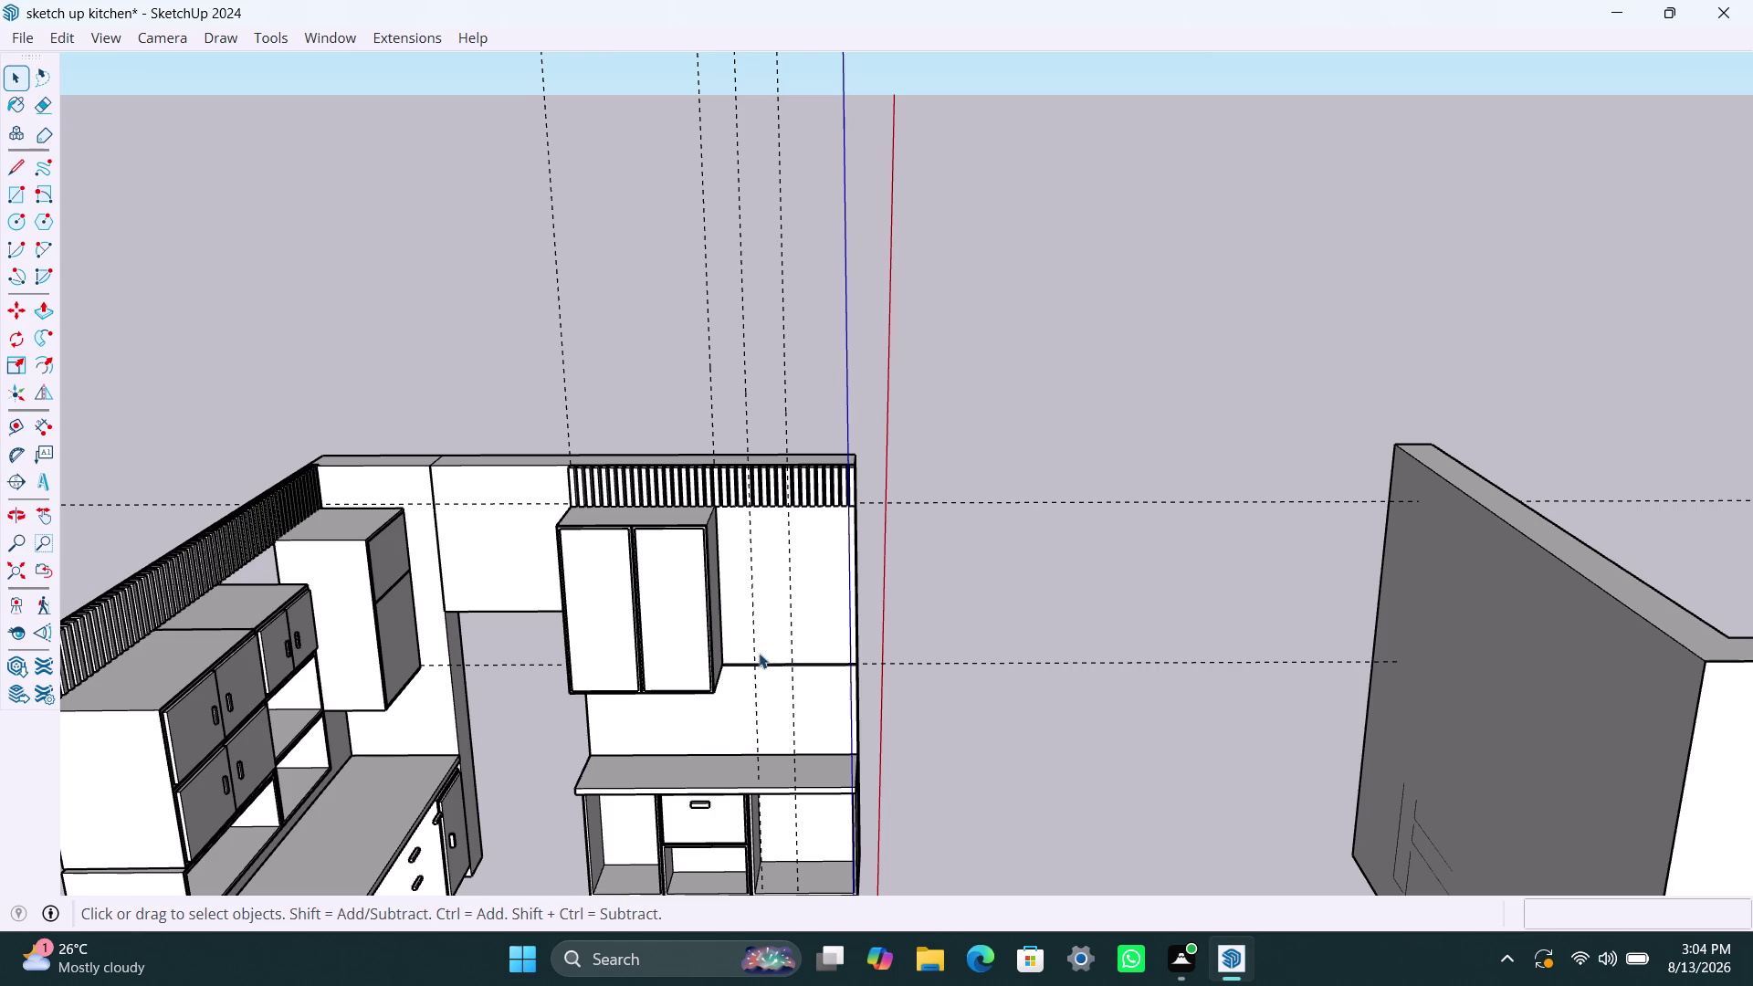
Delete a vertical guide line on the wall panel, then undo the deletion.
scroll(up, 3)
middle_drag(733, 682, 828, 680)
click(763, 620)
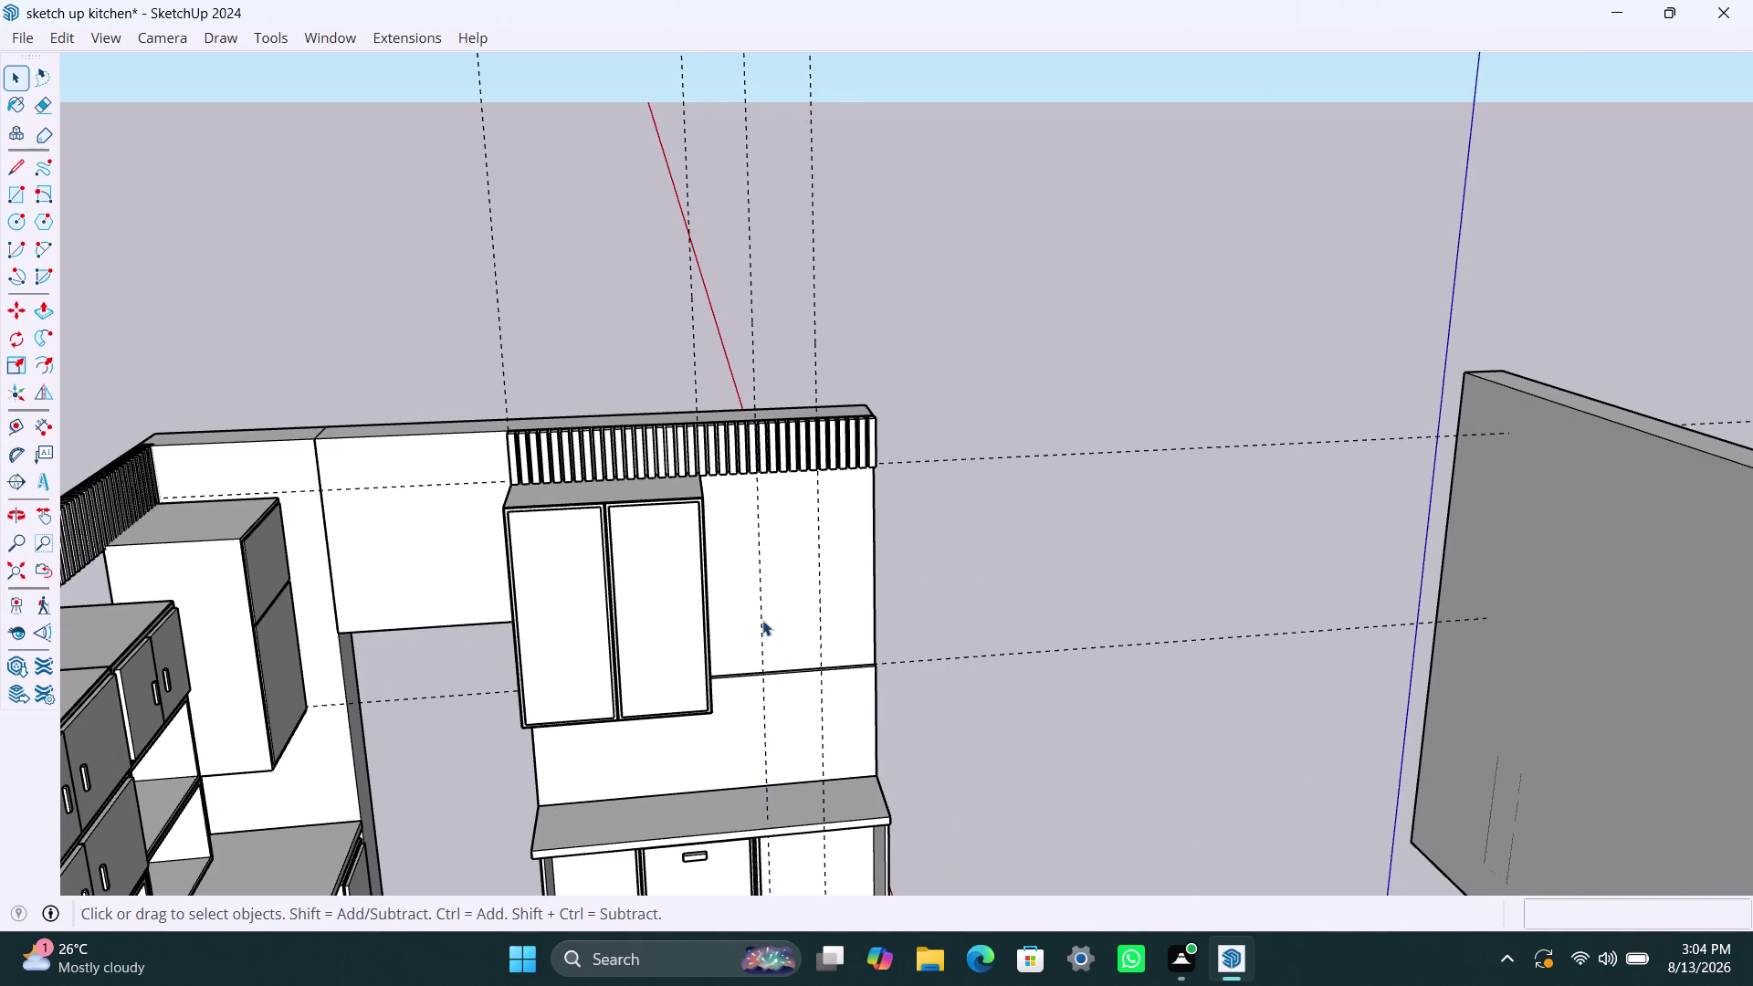
key(Delete)
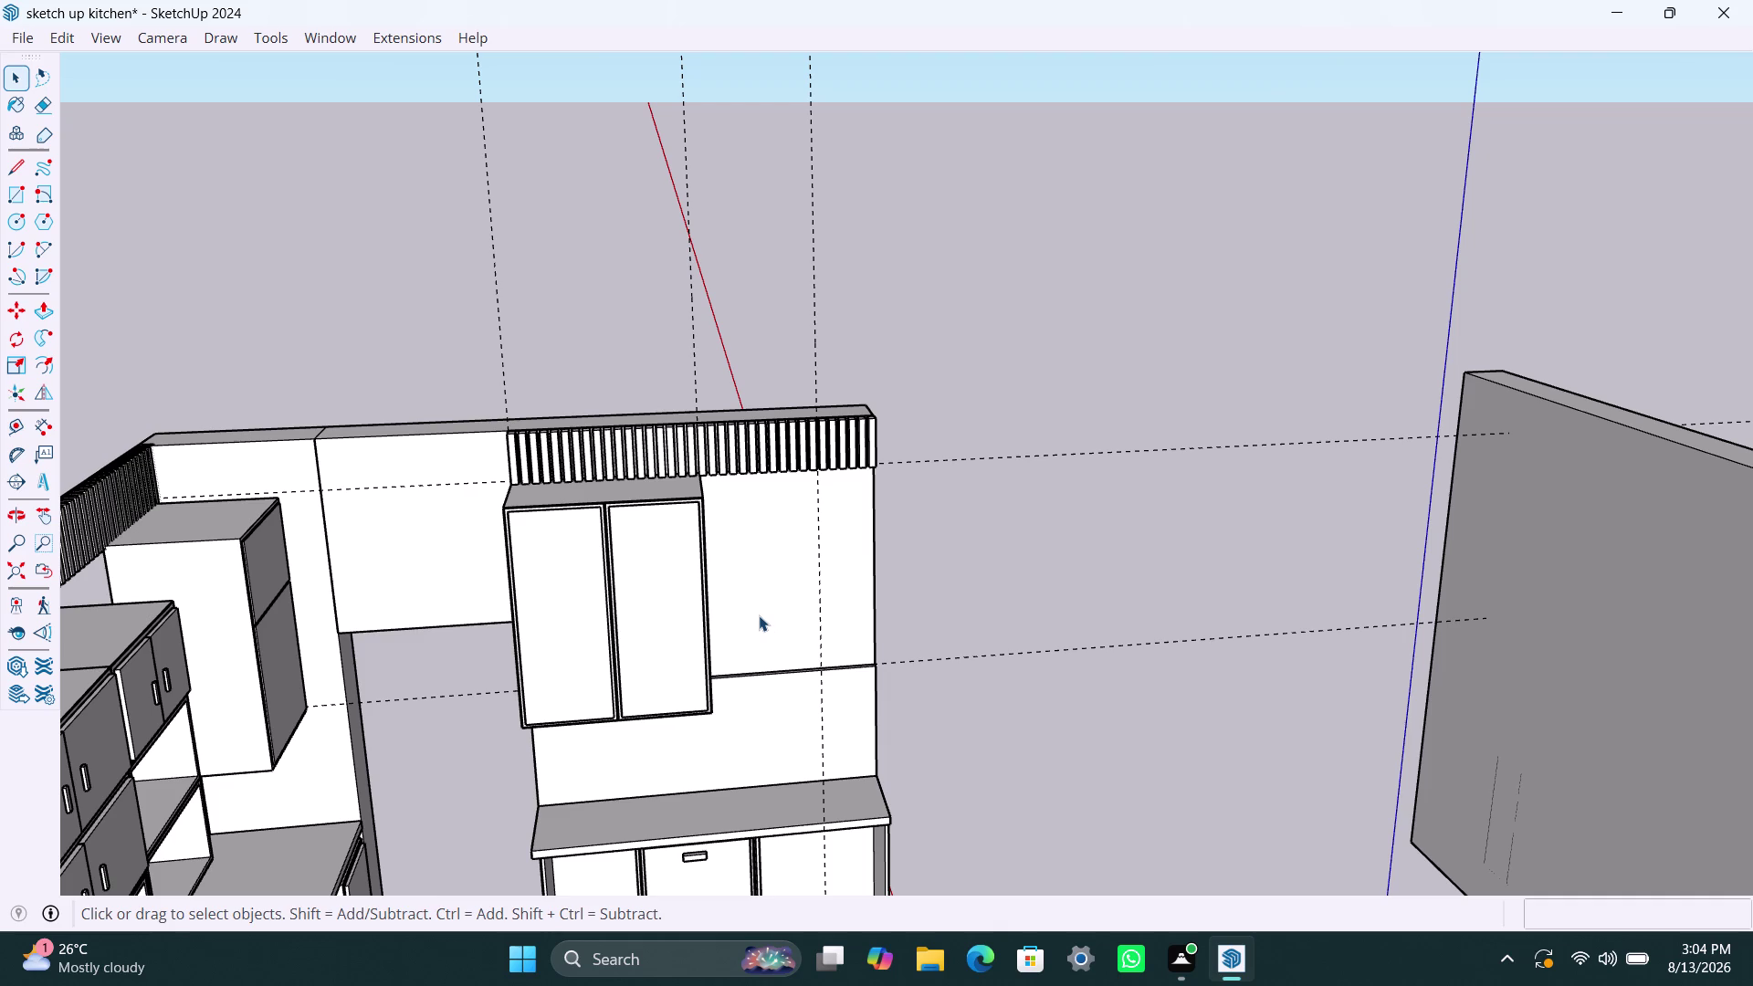
key(ctrl+z)
Orbit to face the wall panel and delete the two remaining vertical guide lines.
scroll(up, 3)
scroll(up, 3)
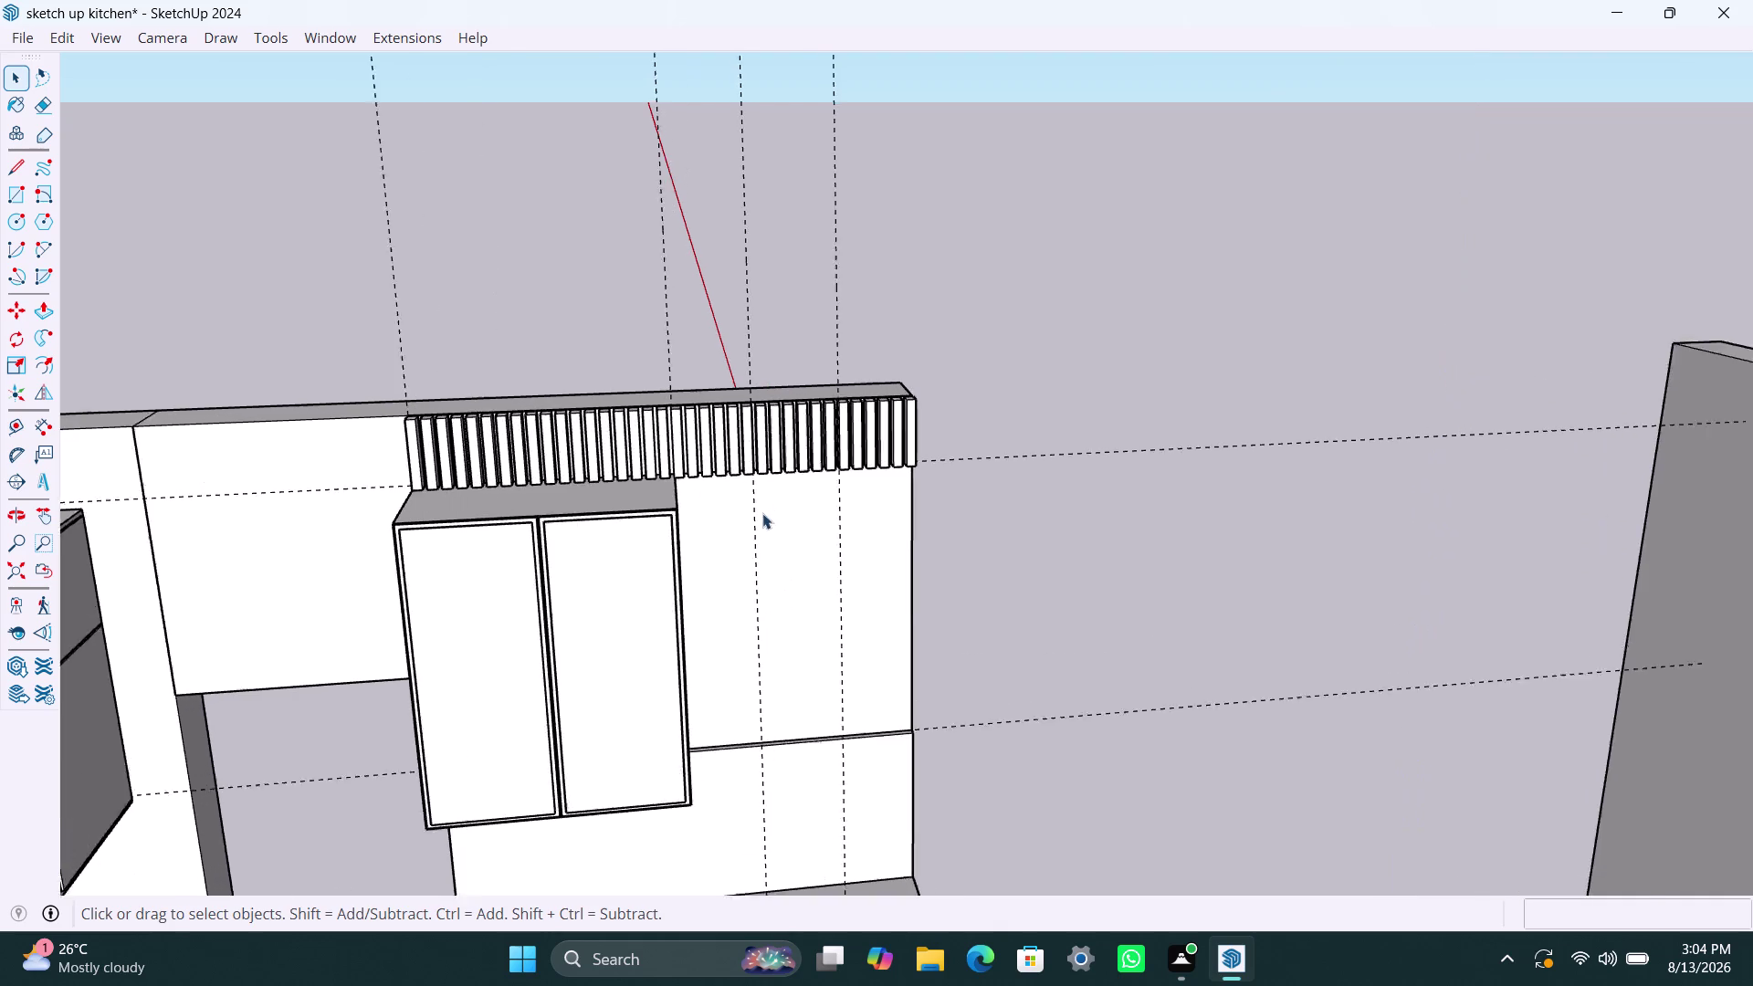
middle_drag(761, 614, 589, 327)
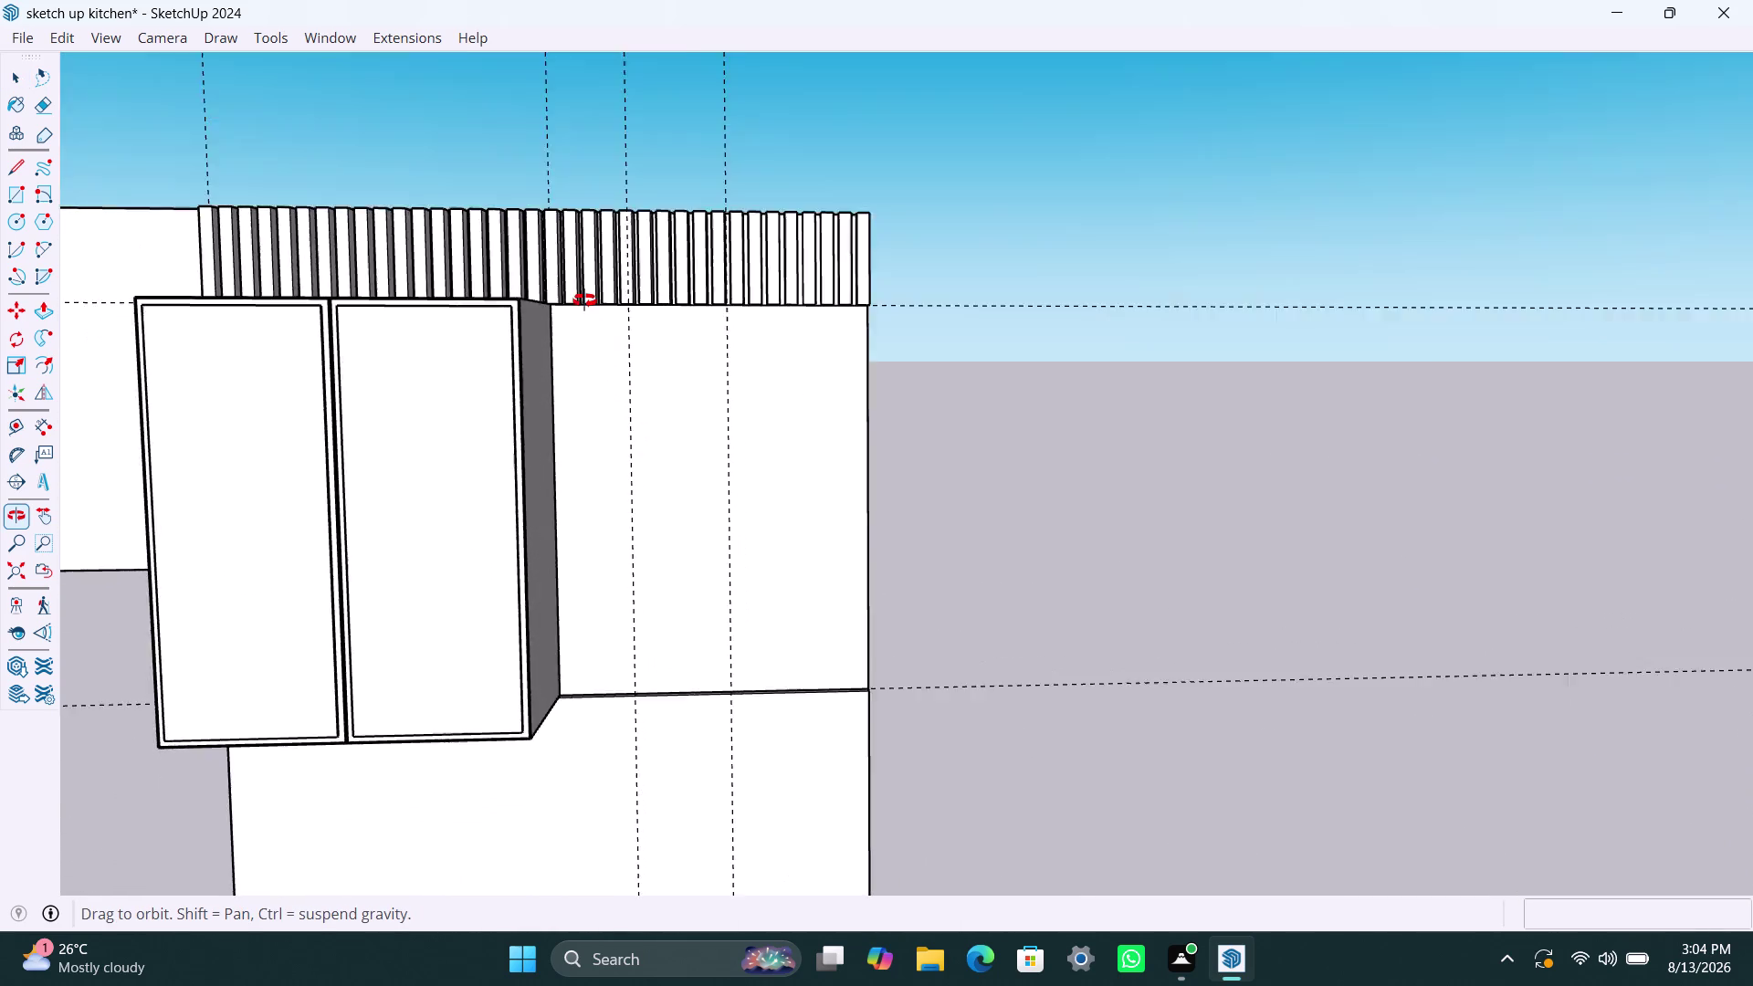
middle_drag(589, 327, 769, 594)
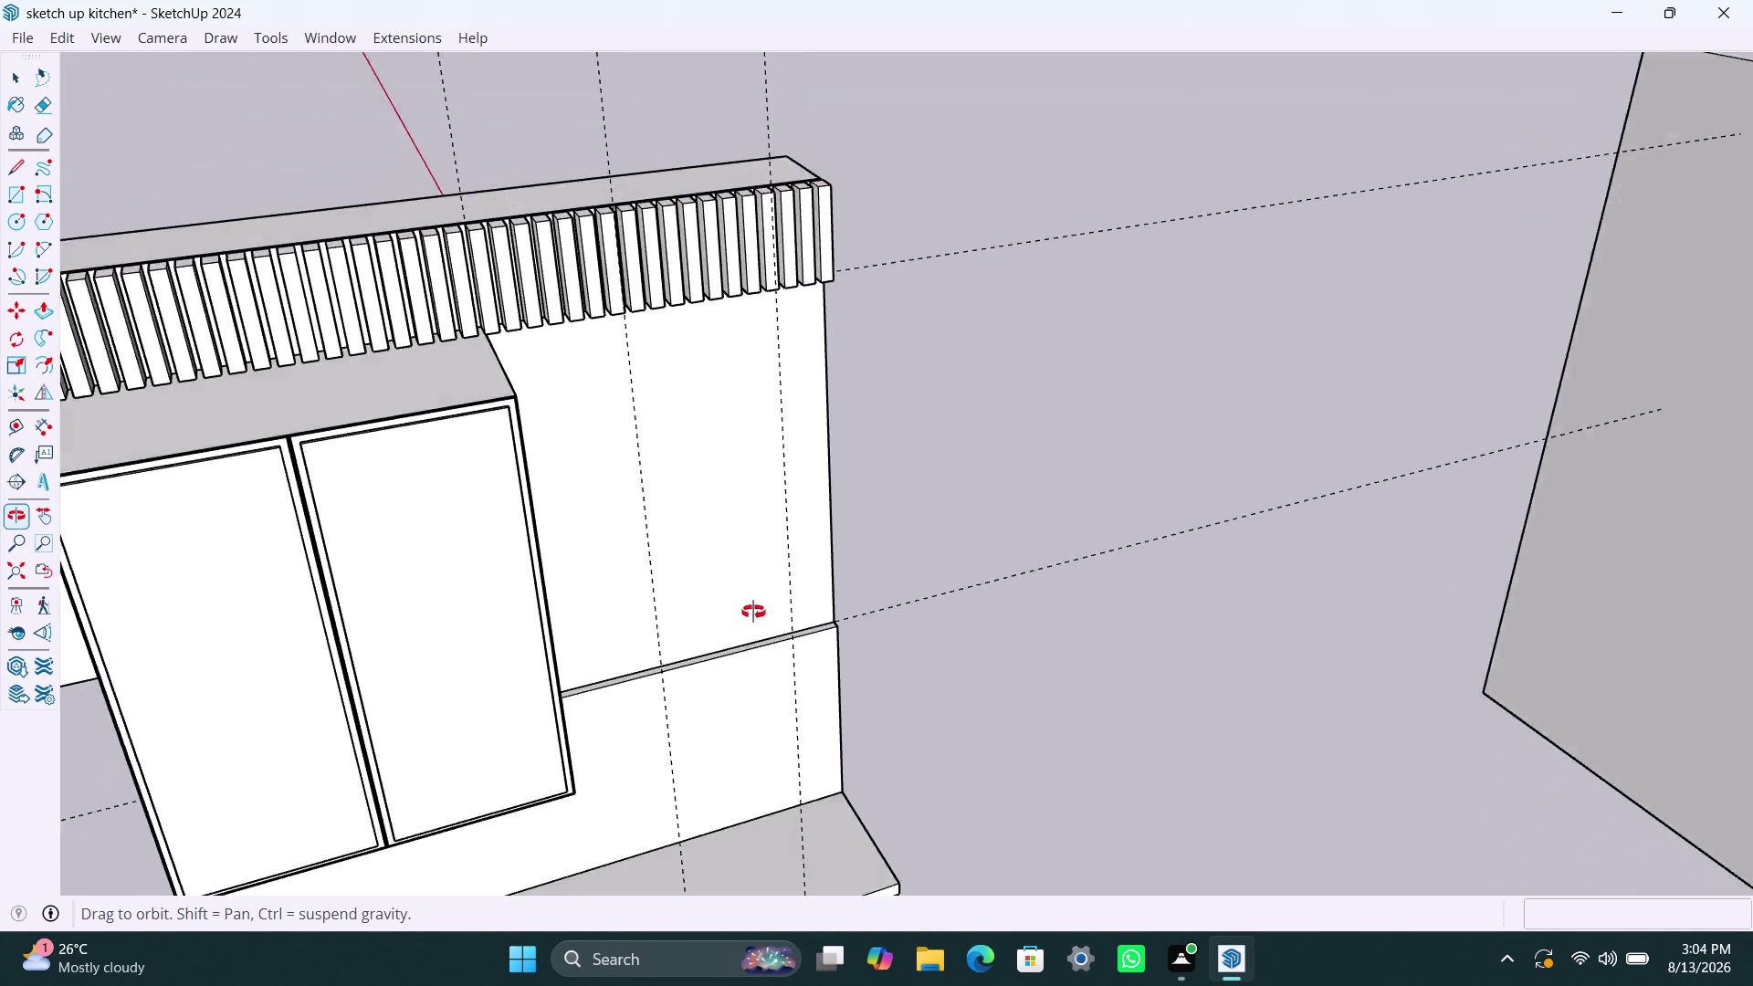
middle_drag(769, 593, 636, 703)
scroll(up, 3)
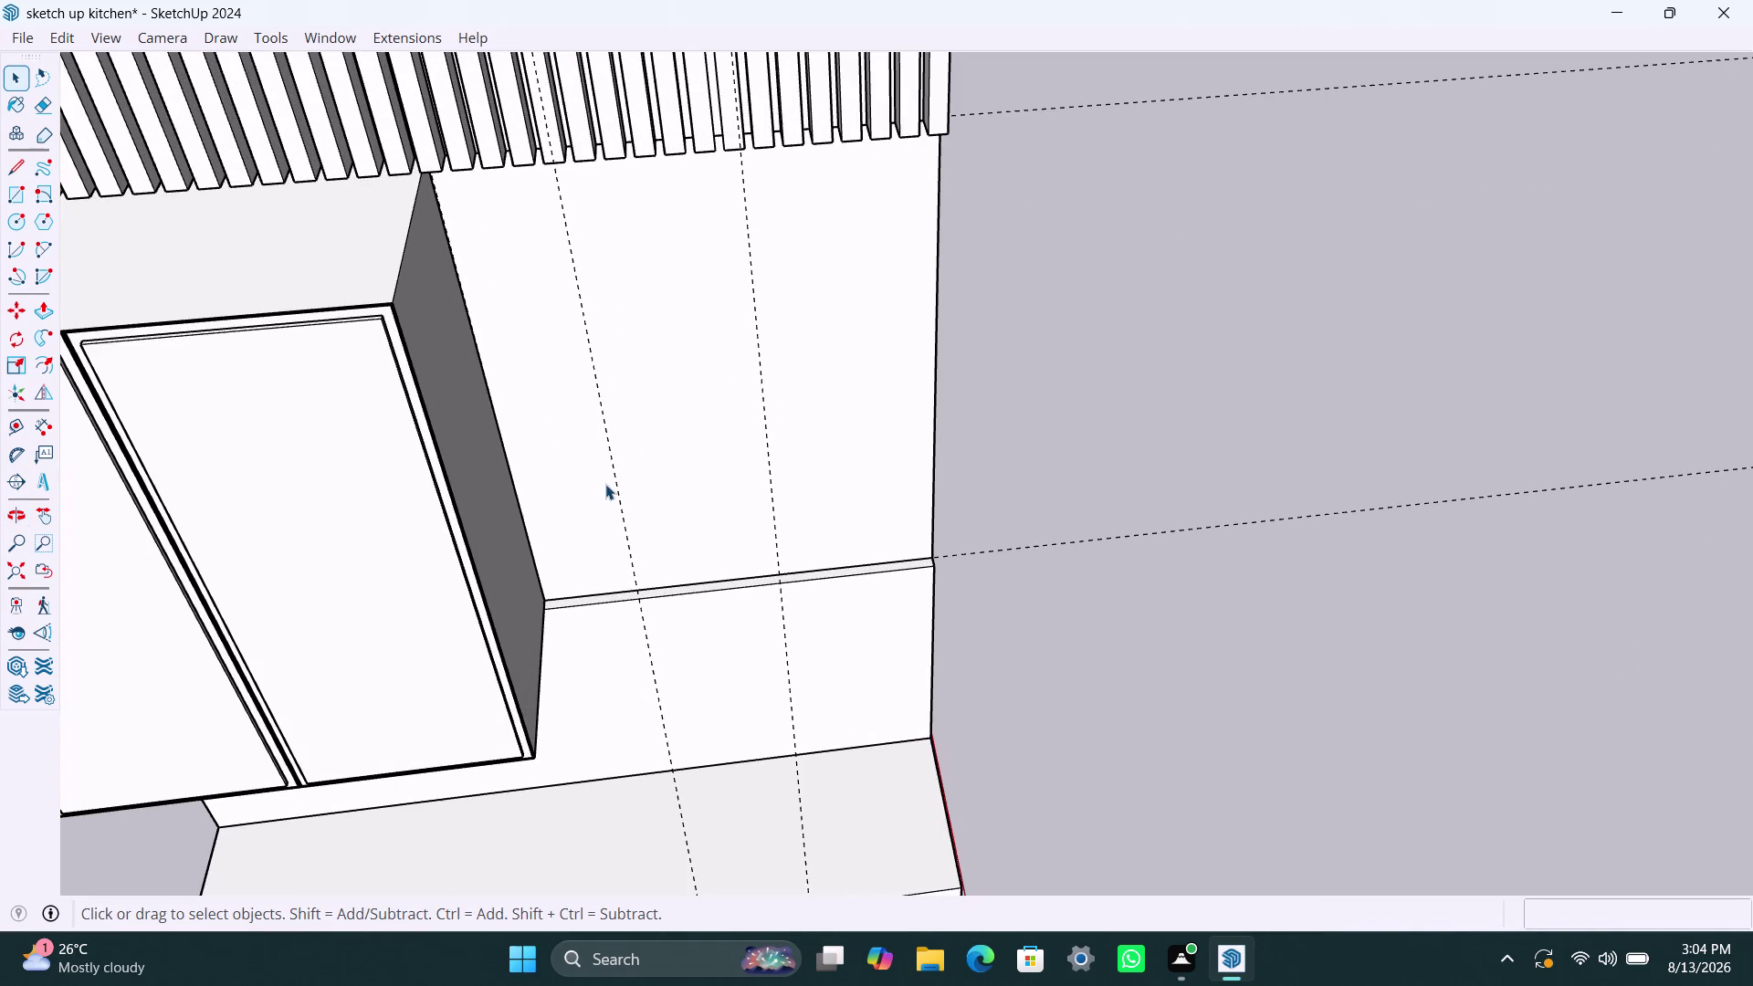
click(610, 464)
key(Delete)
click(766, 448)
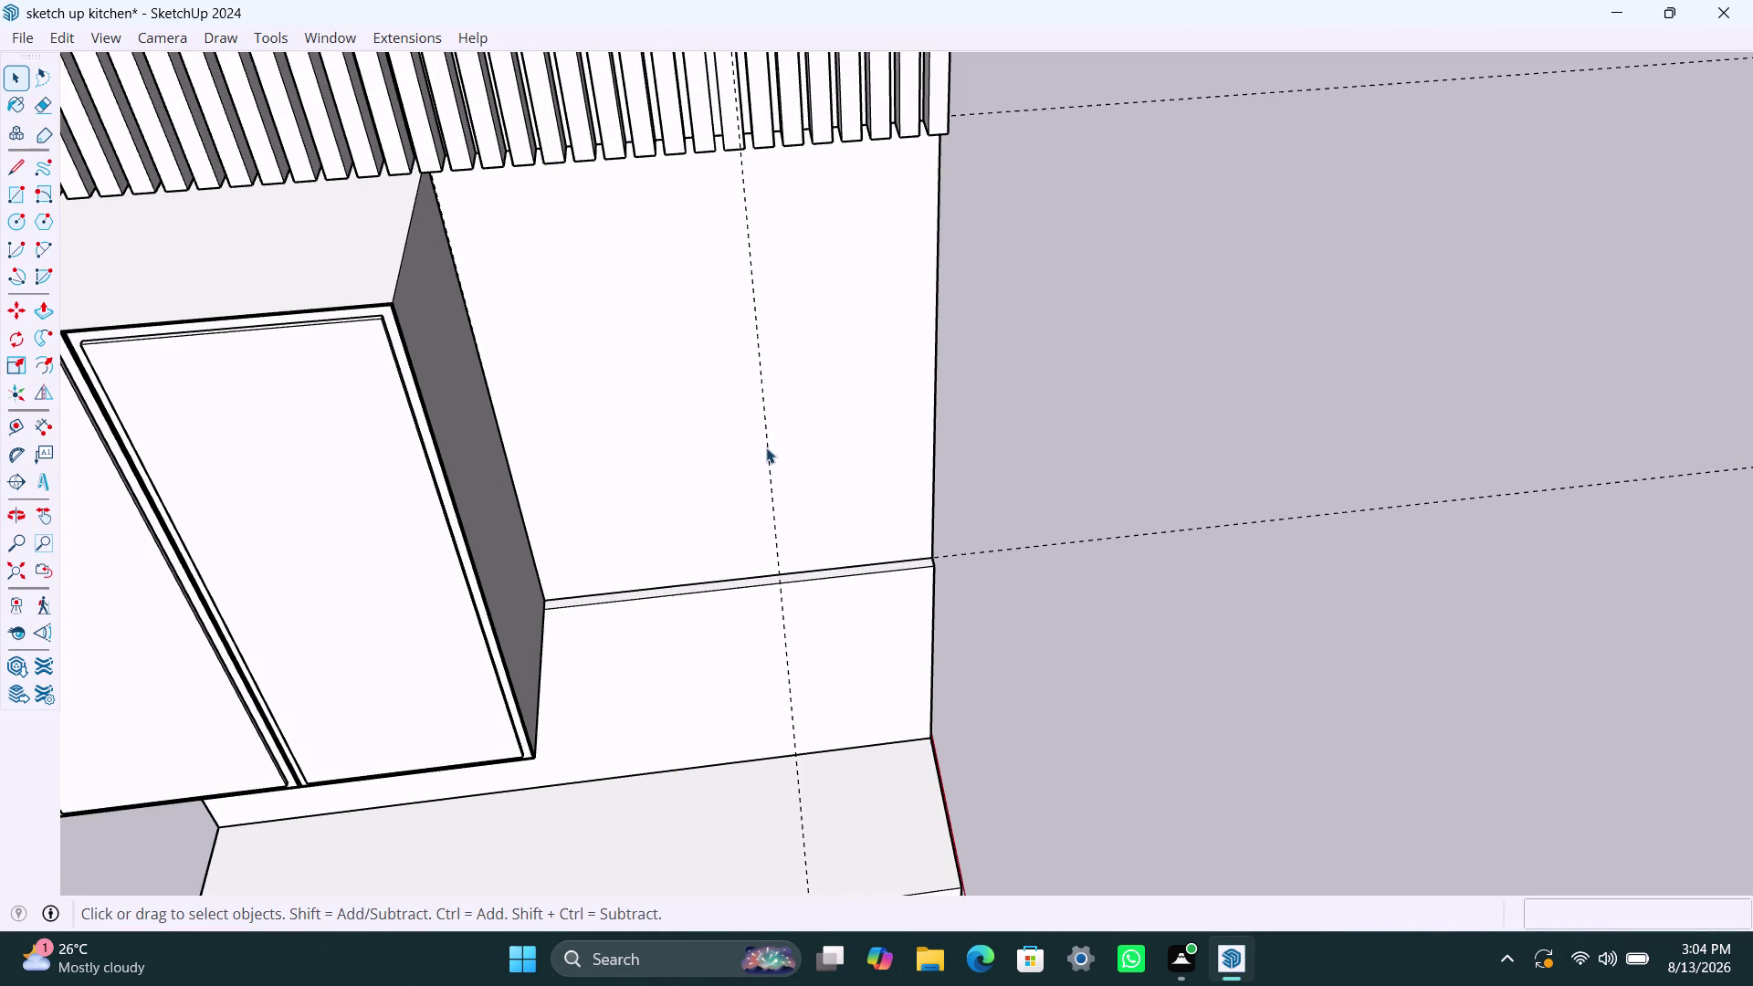
key(Delete)
scroll(down, 3)
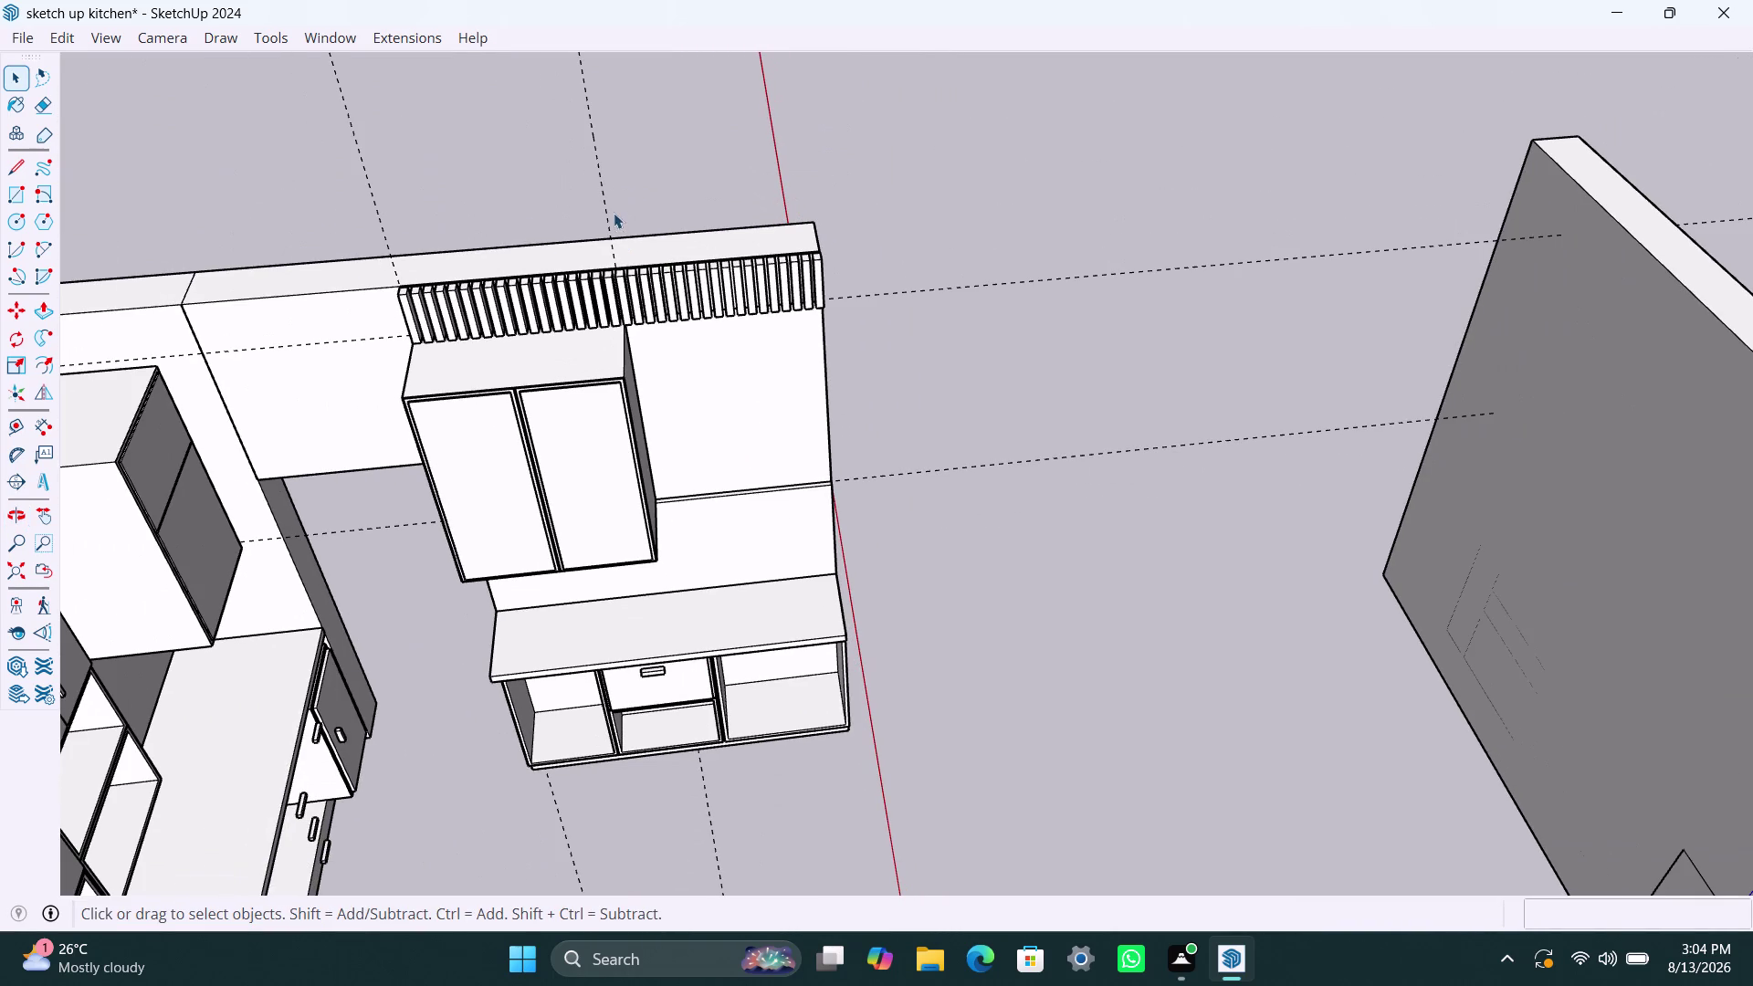
Place a vertical guide 440mm from the wall panel's edge with the Tape Measure.
key(t)
click(599, 210)
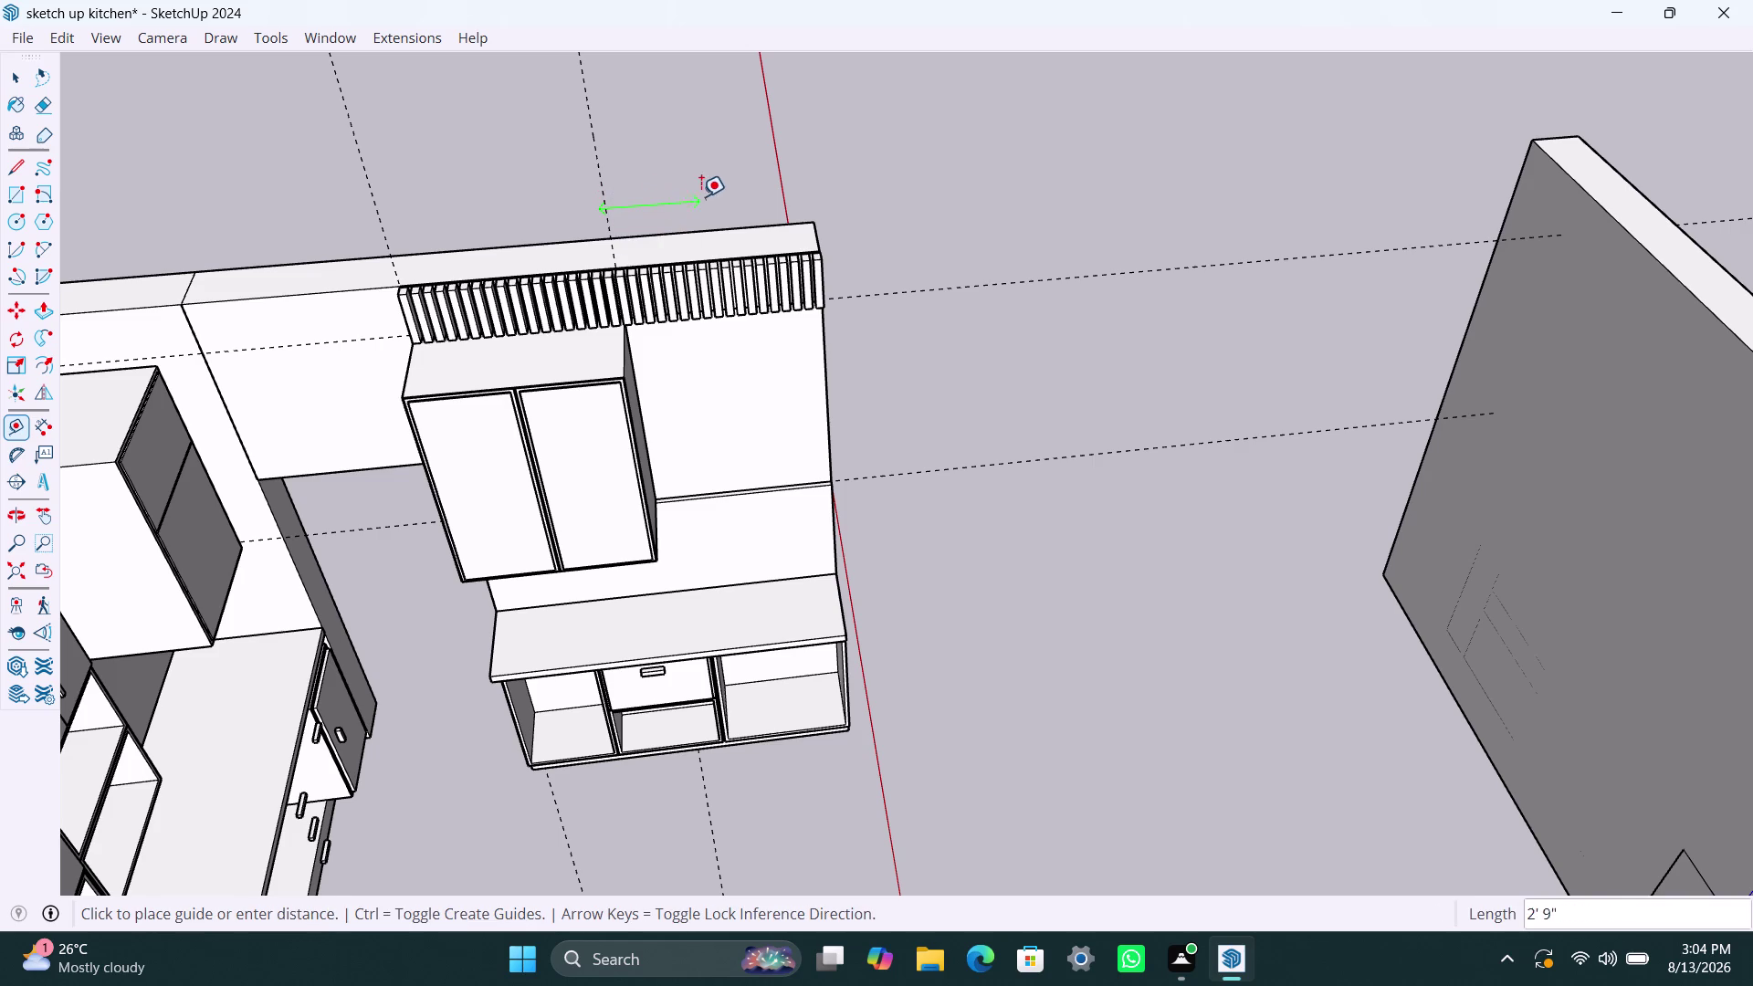
key(space)
key(t)
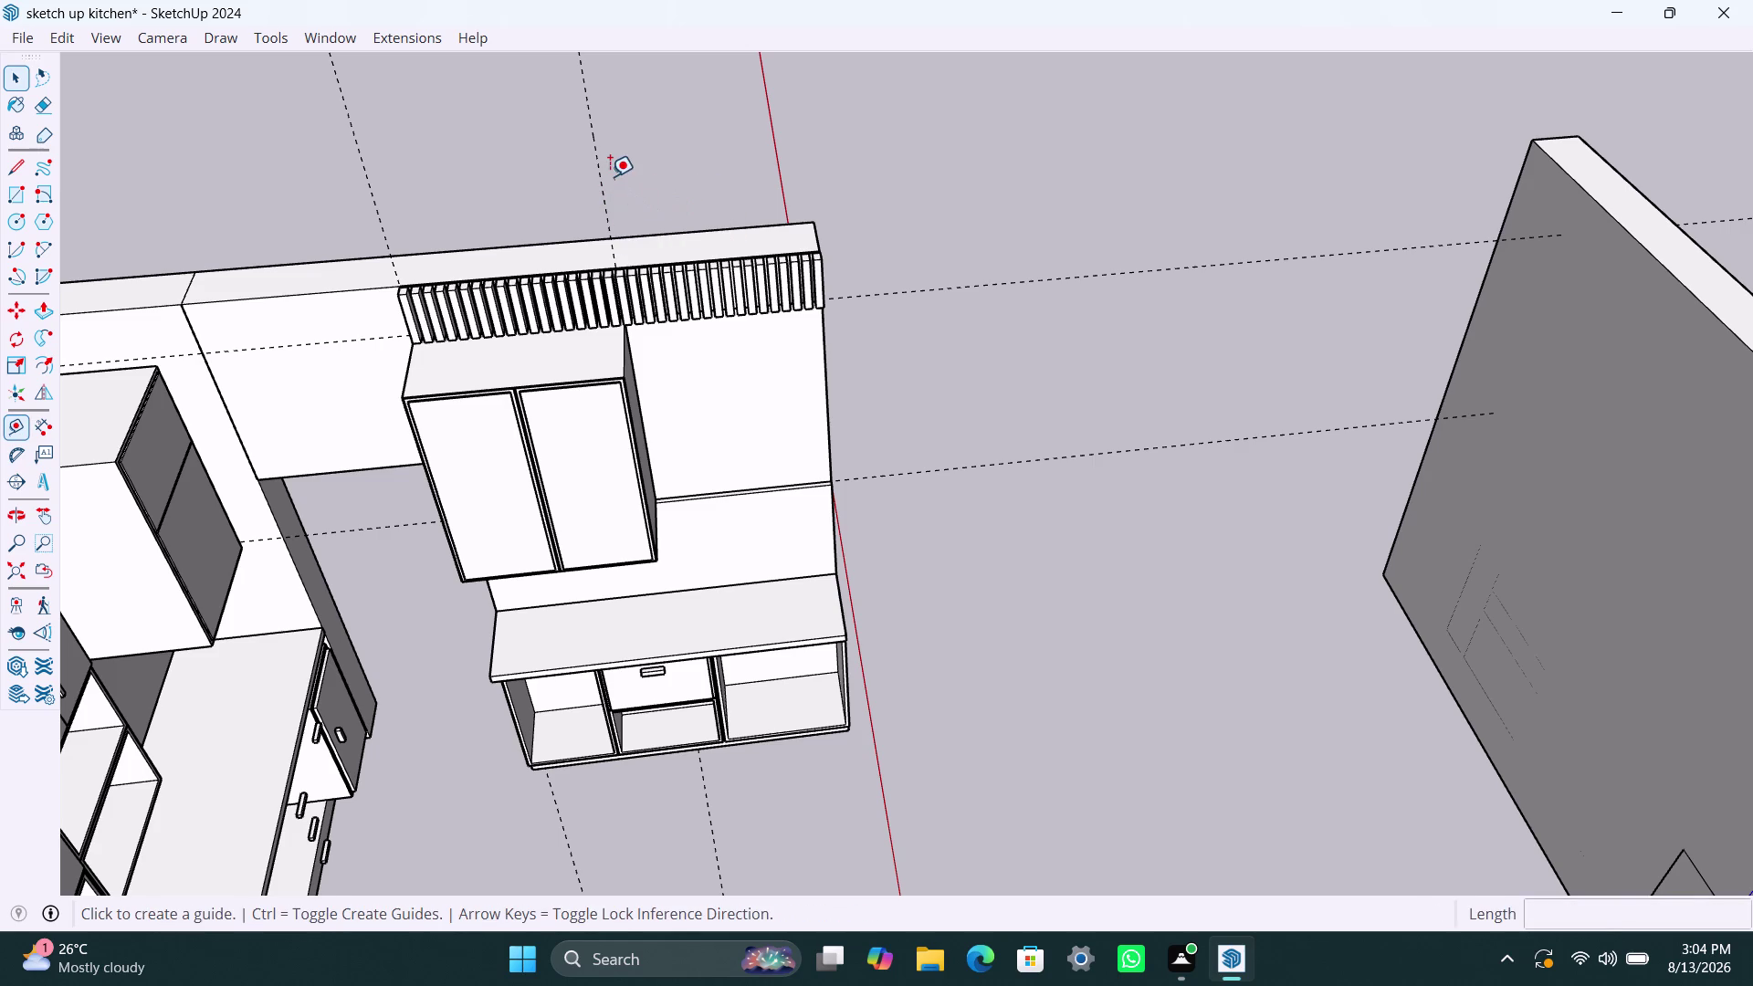
click(596, 164)
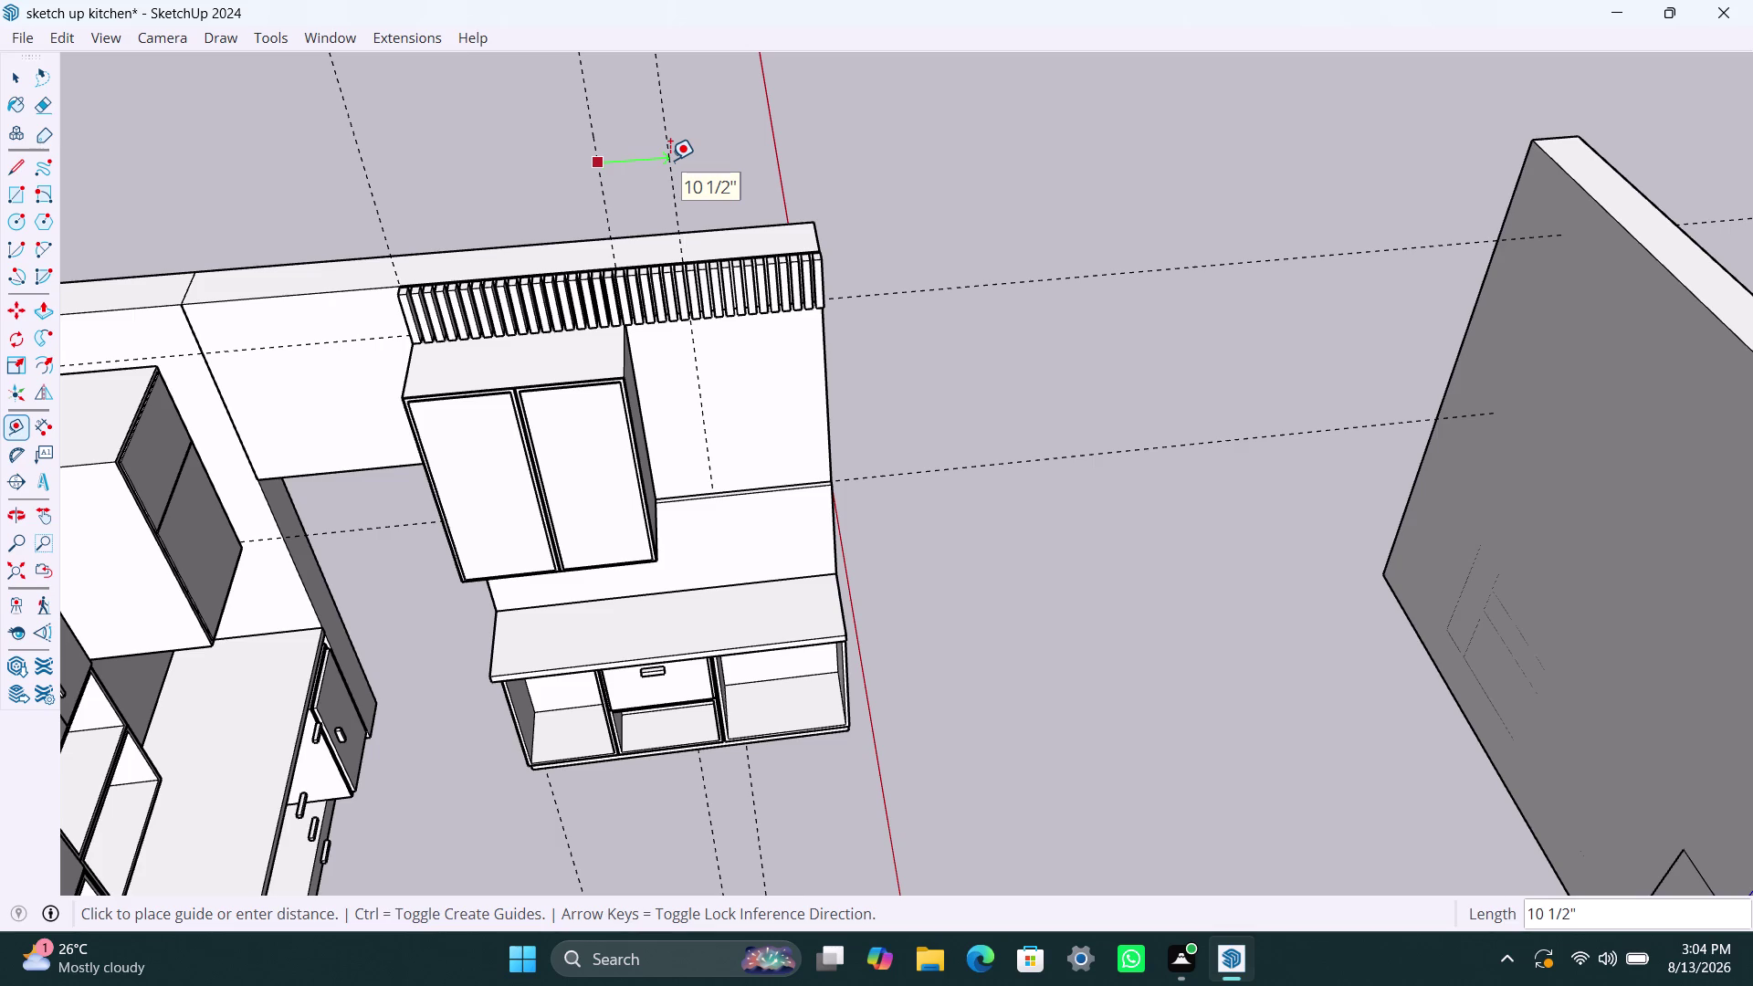
text(440mm)
key(Return)
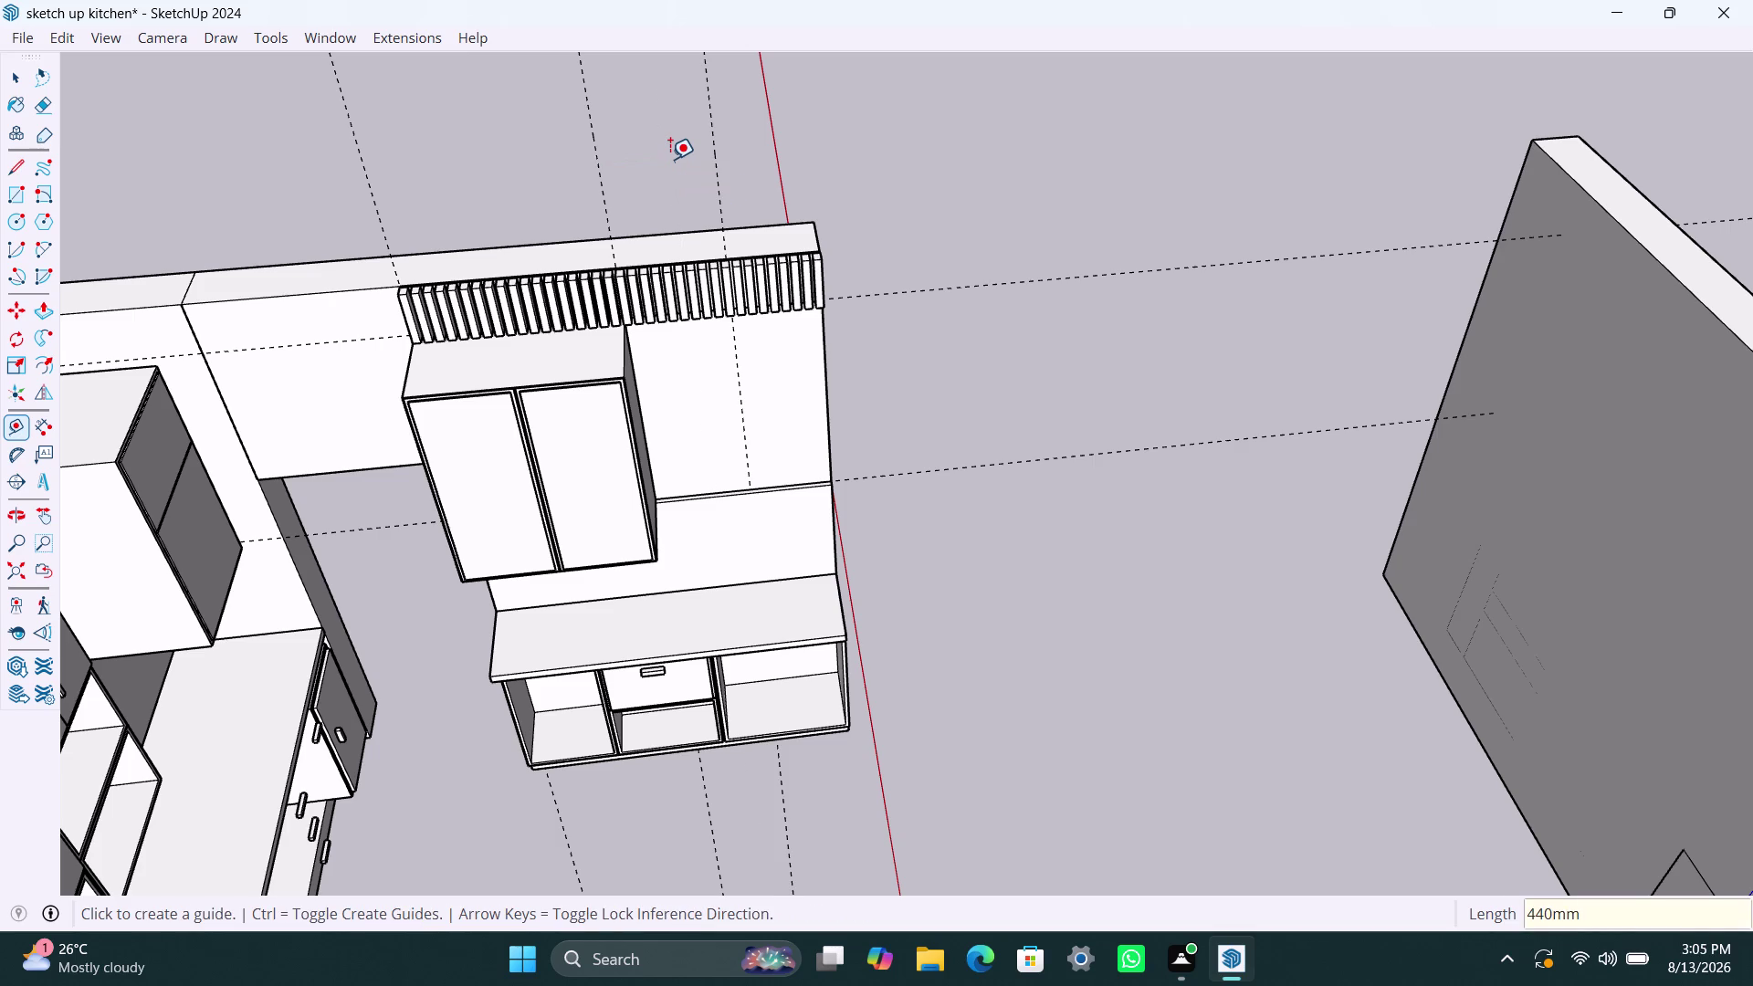
Add a second guide 350mm from the first, then undo it.
click(719, 186)
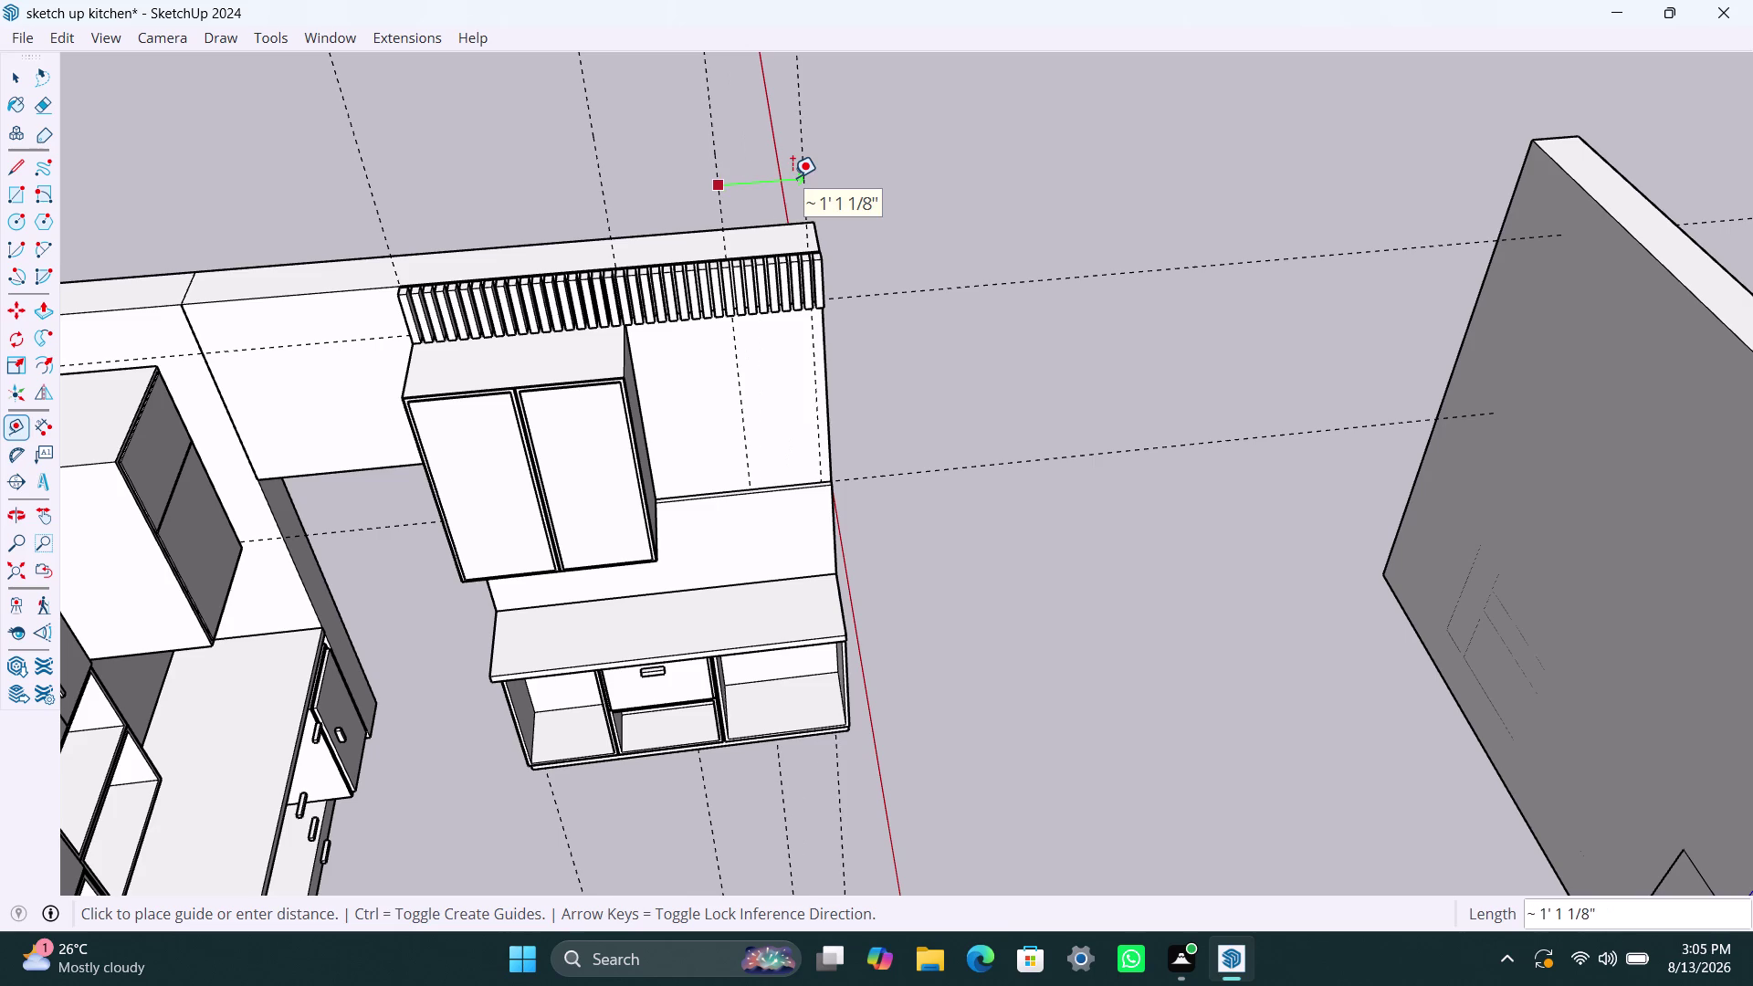
text(350mm)
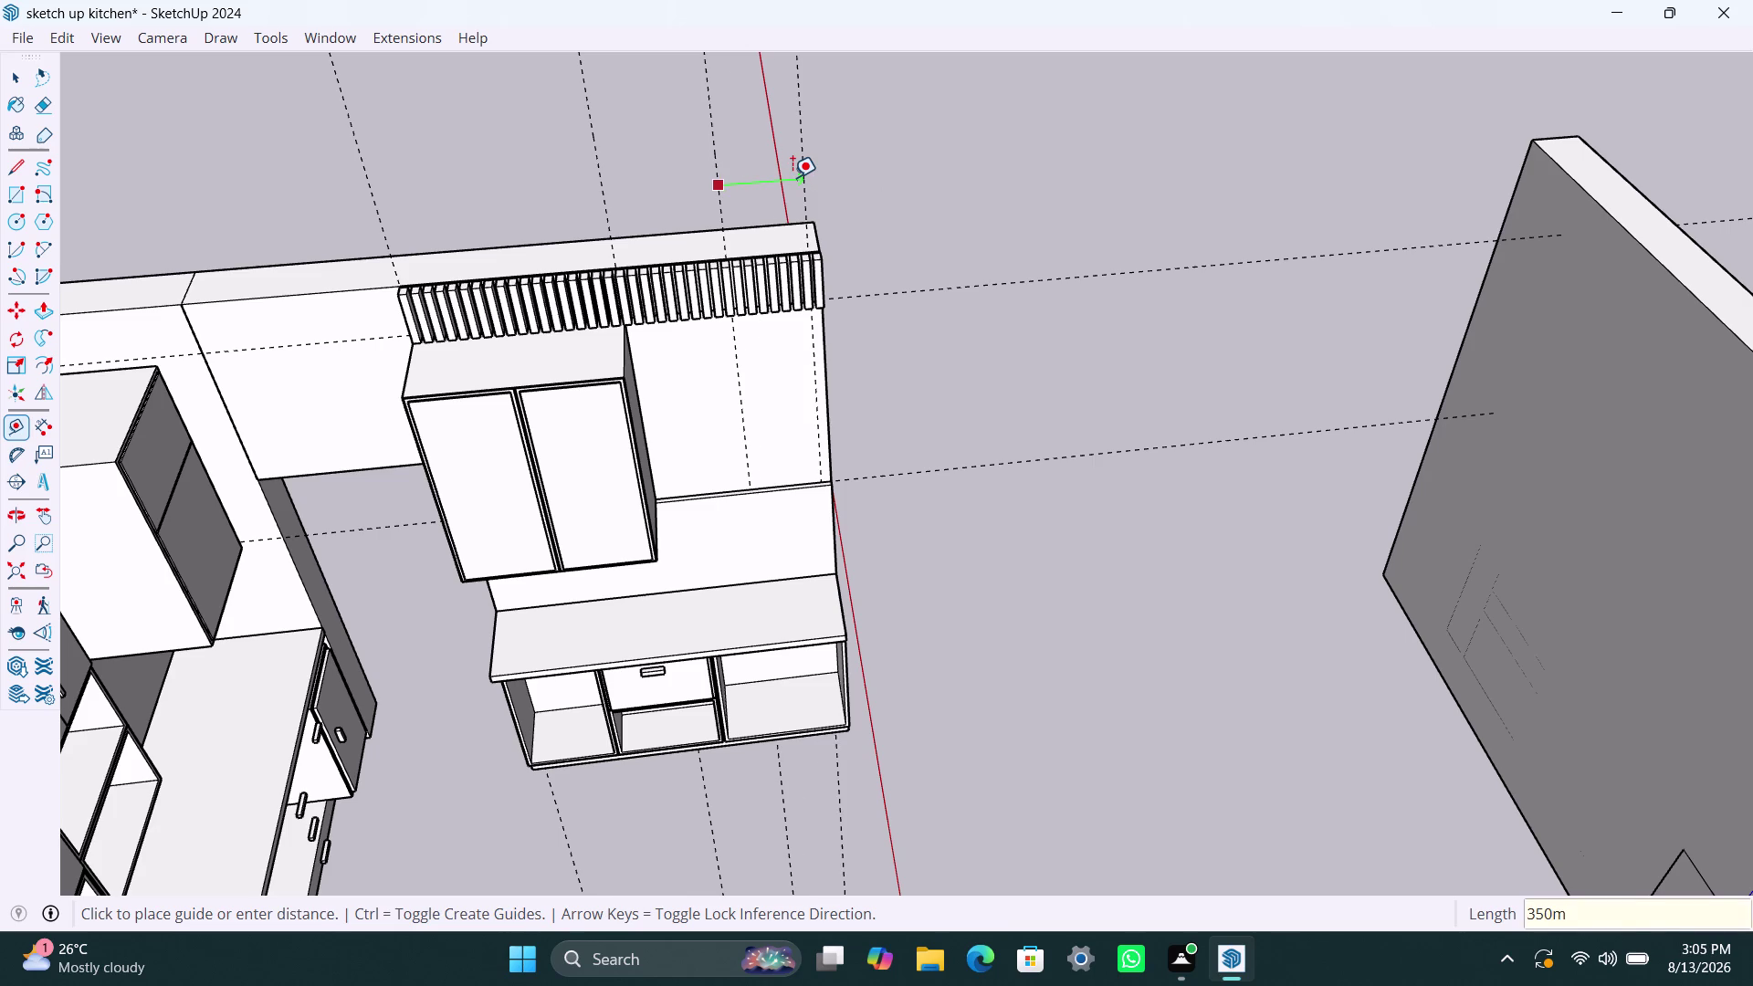
key(Return)
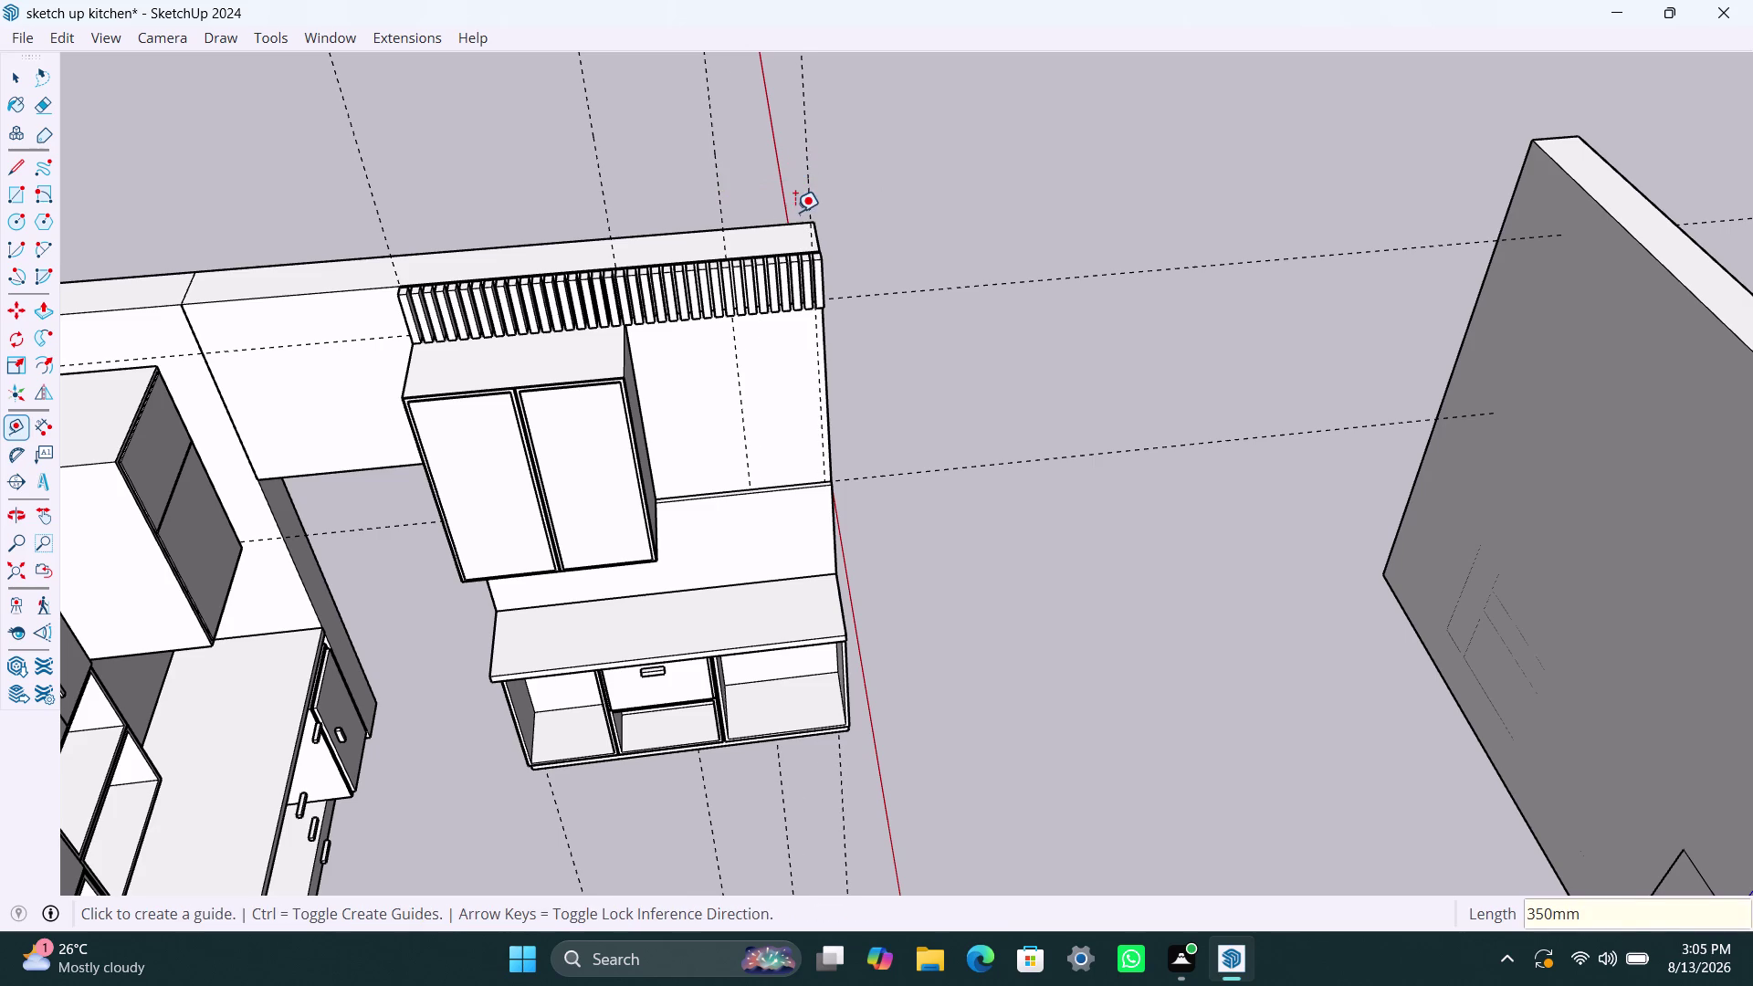
scroll(up, 3)
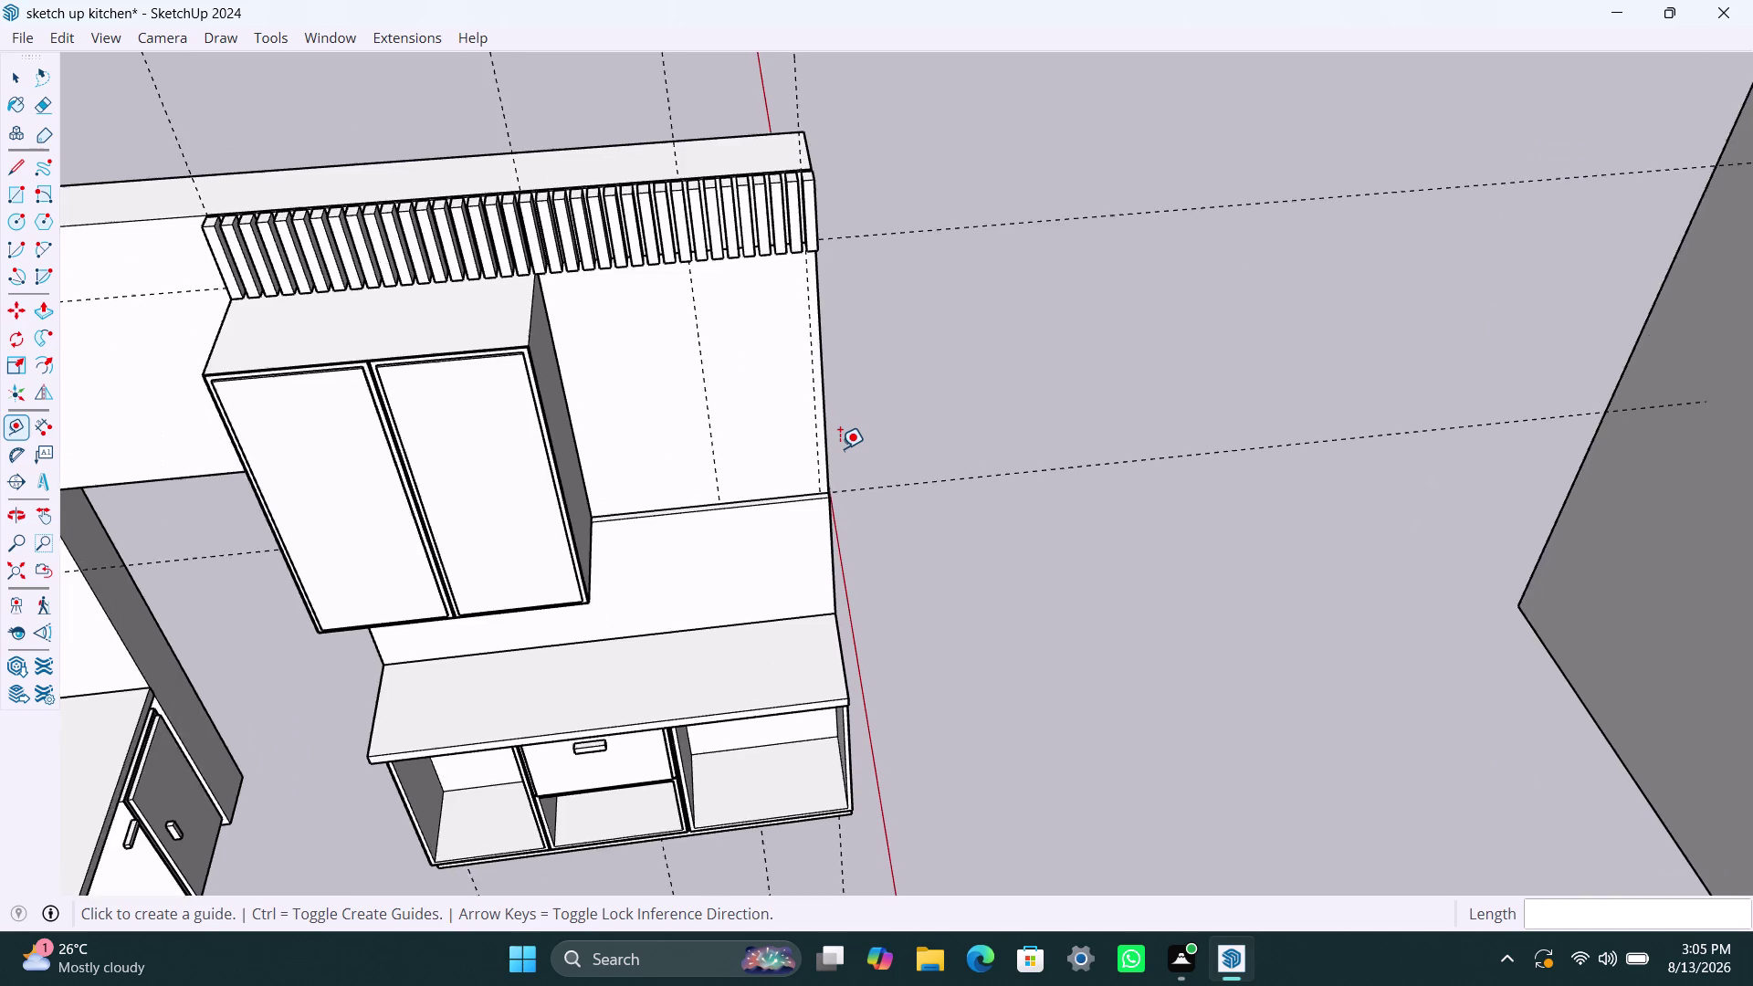
scroll(up, 3)
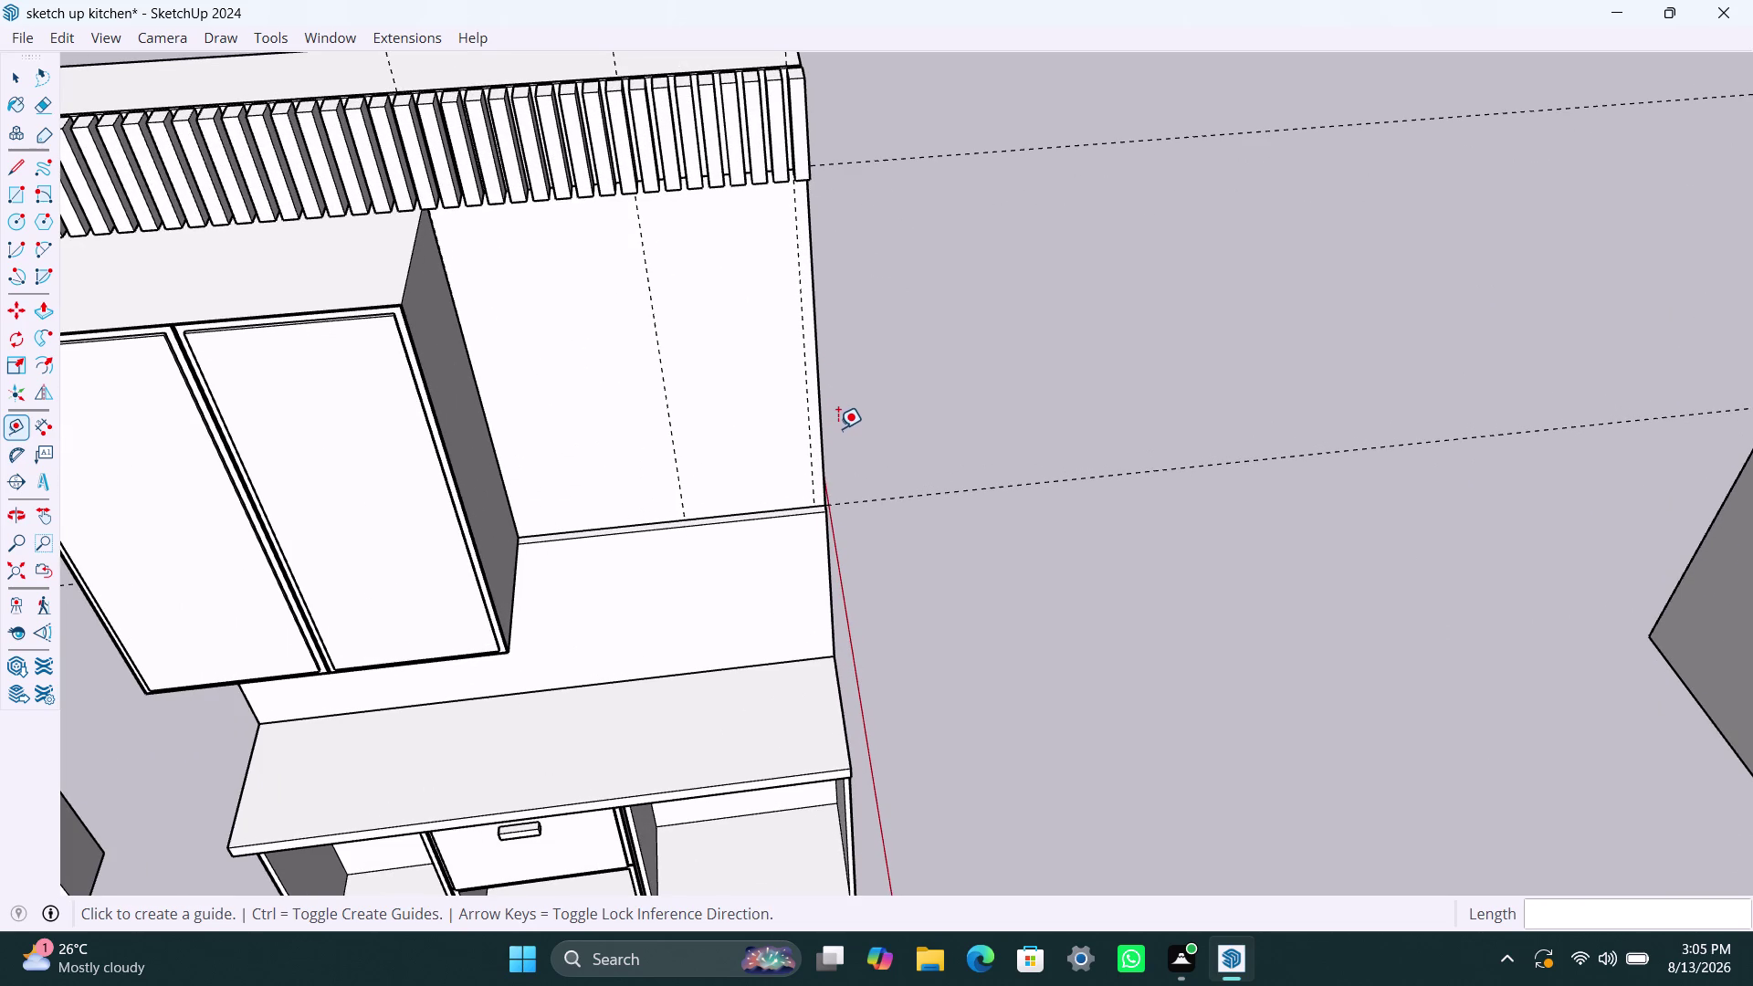
scroll(down, 3)
scroll(down, 3)
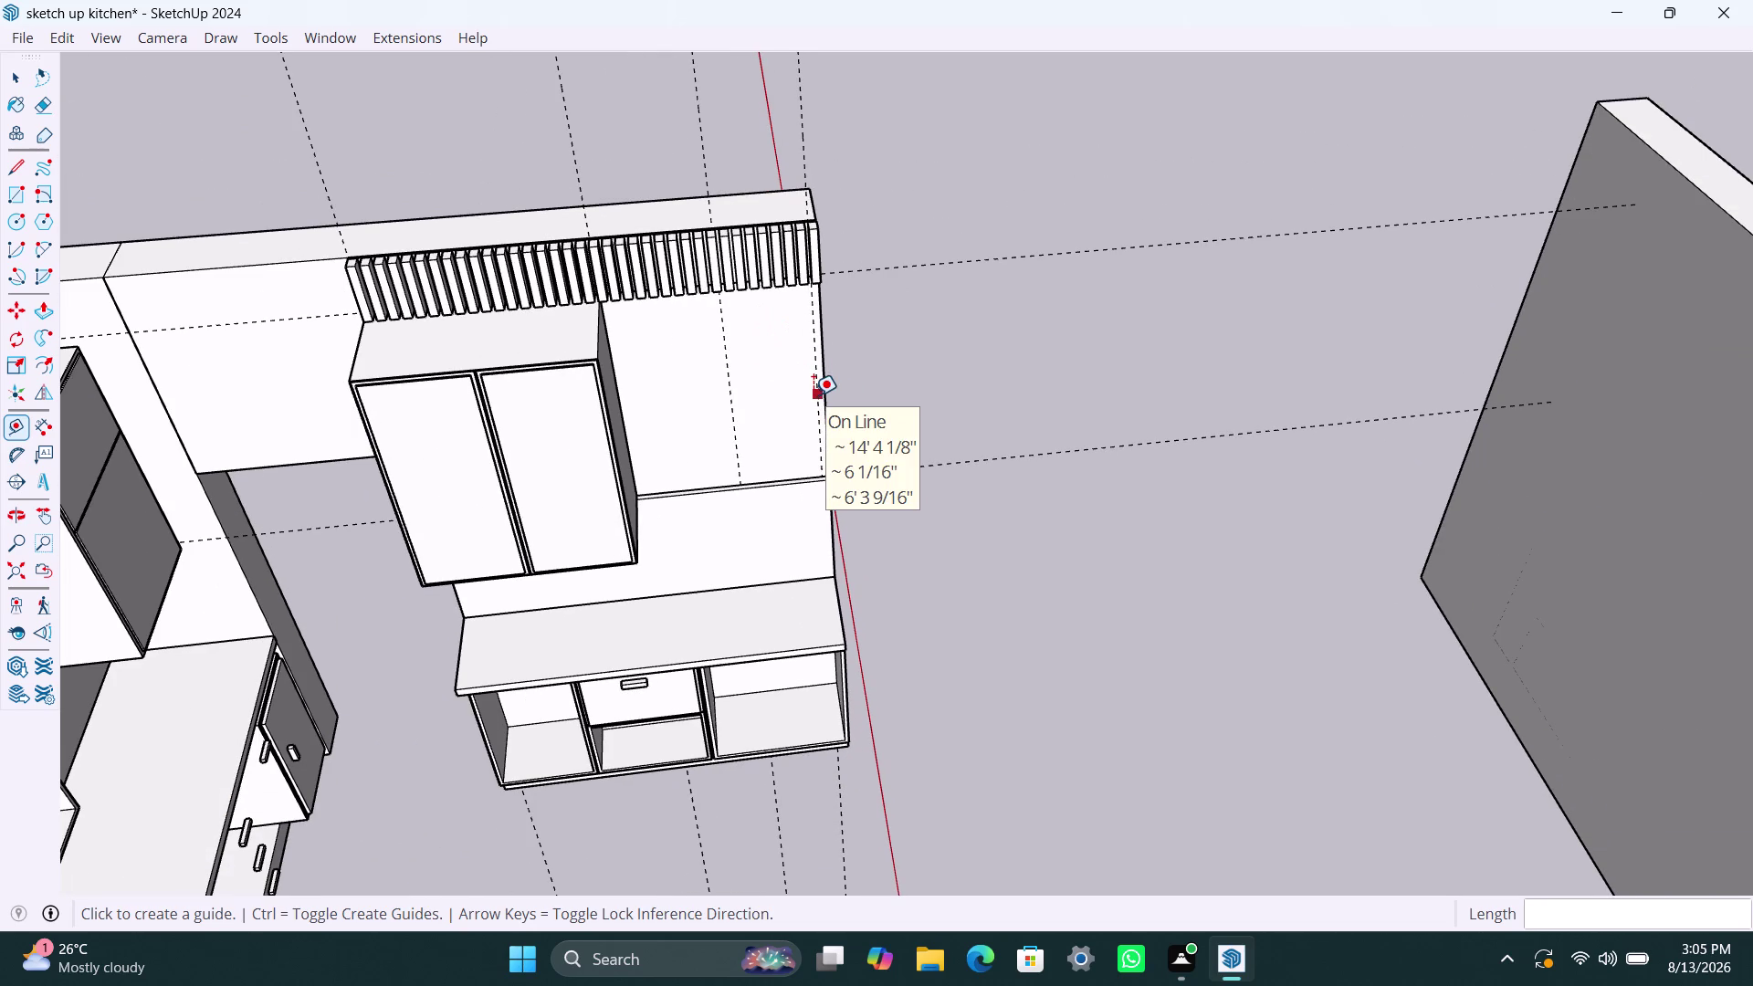
key(ctrl+z)
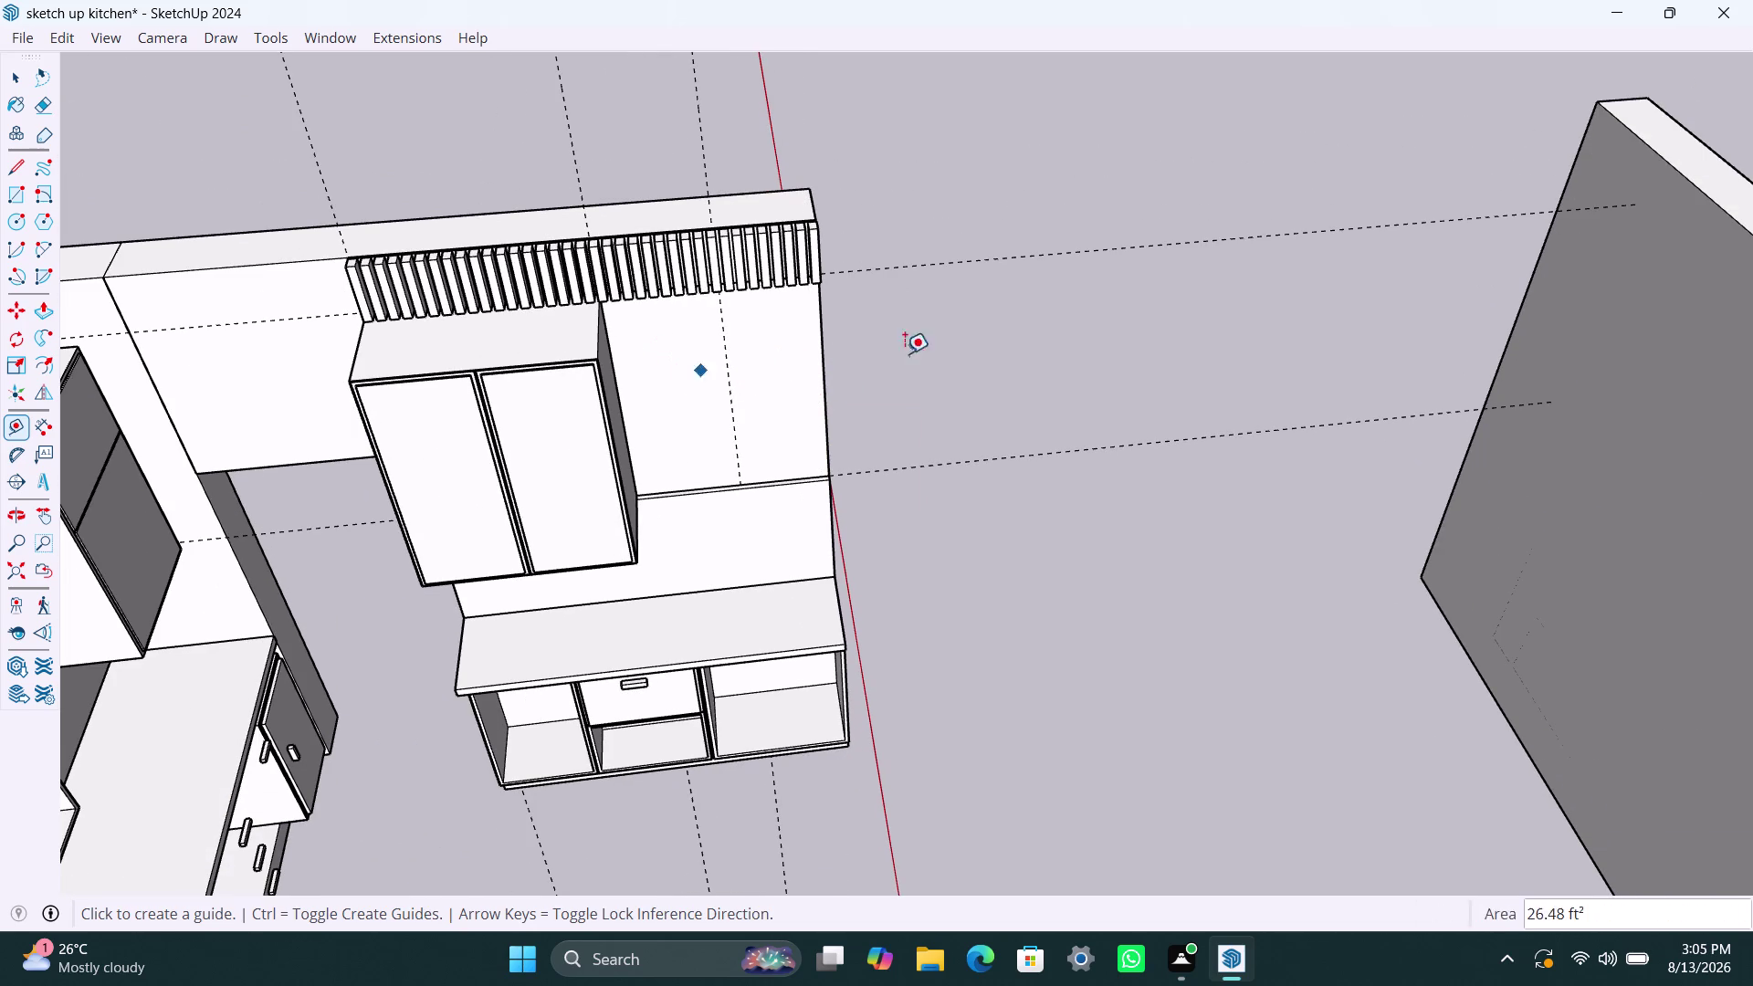
key(space)
Orbit and zoom until the blank wall under the fluted trim faces the view.
scroll(up, 3)
middle_drag(708, 512, 688, 539)
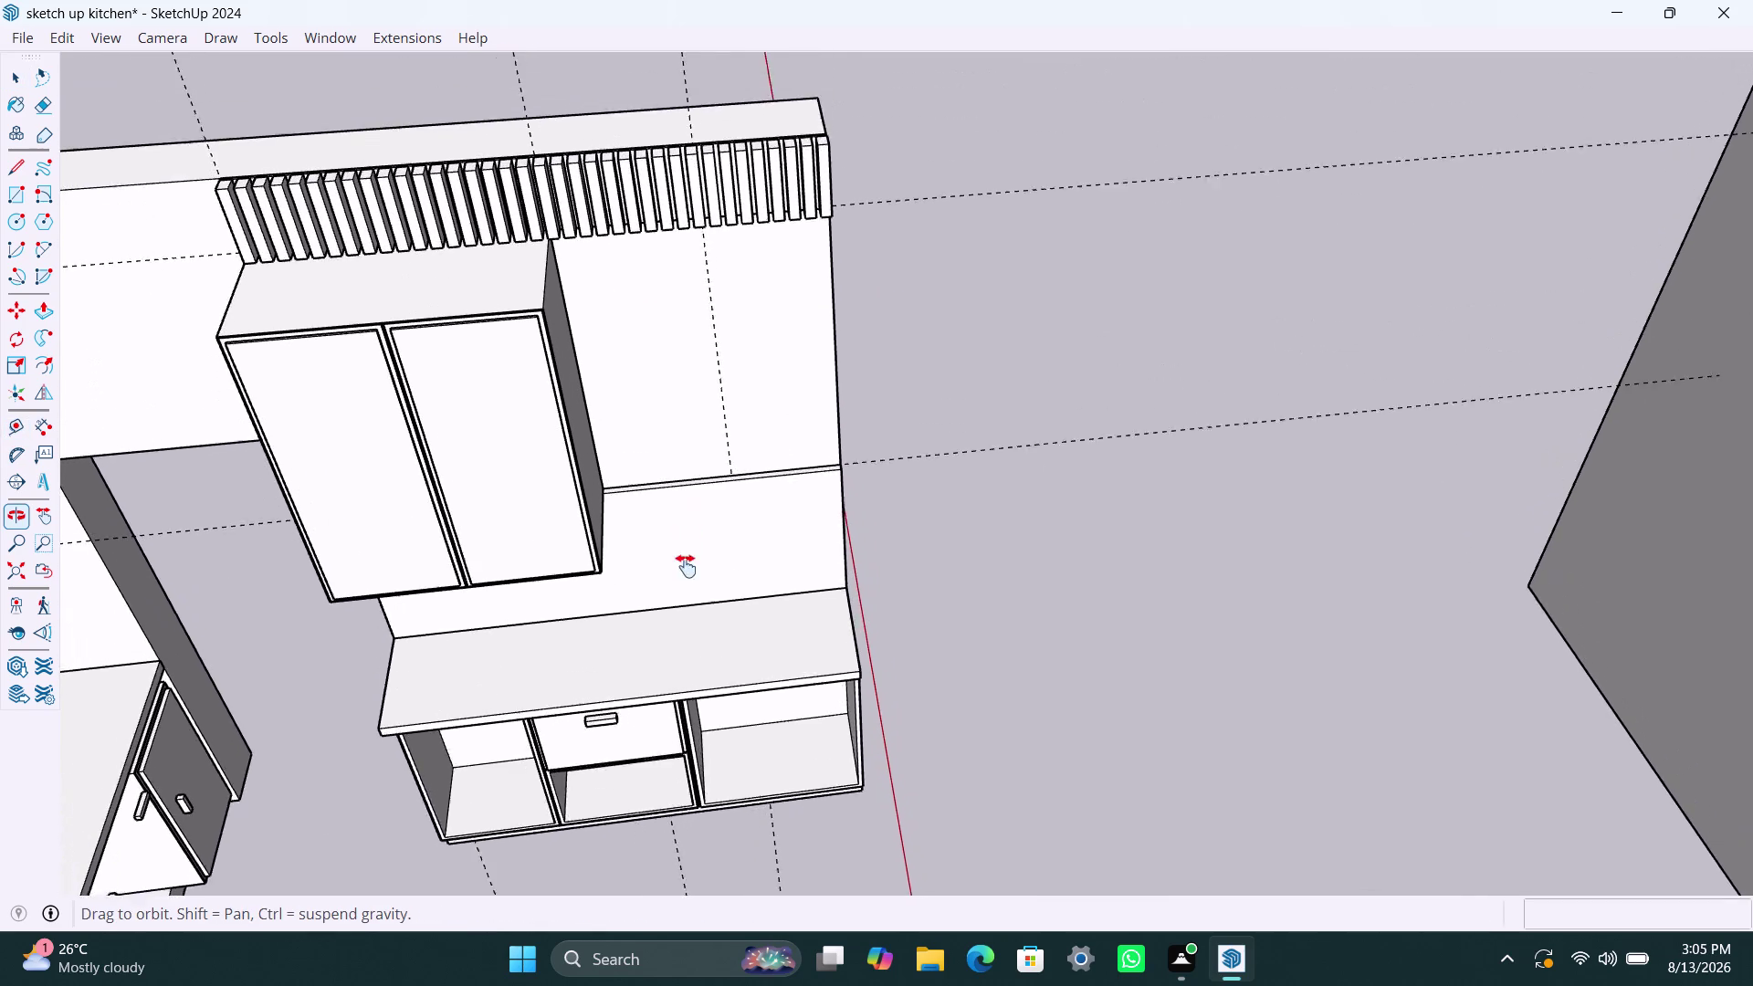
middle_drag(687, 539, 686, 588)
scroll(up, 3)
middle_drag(690, 500, 687, 443)
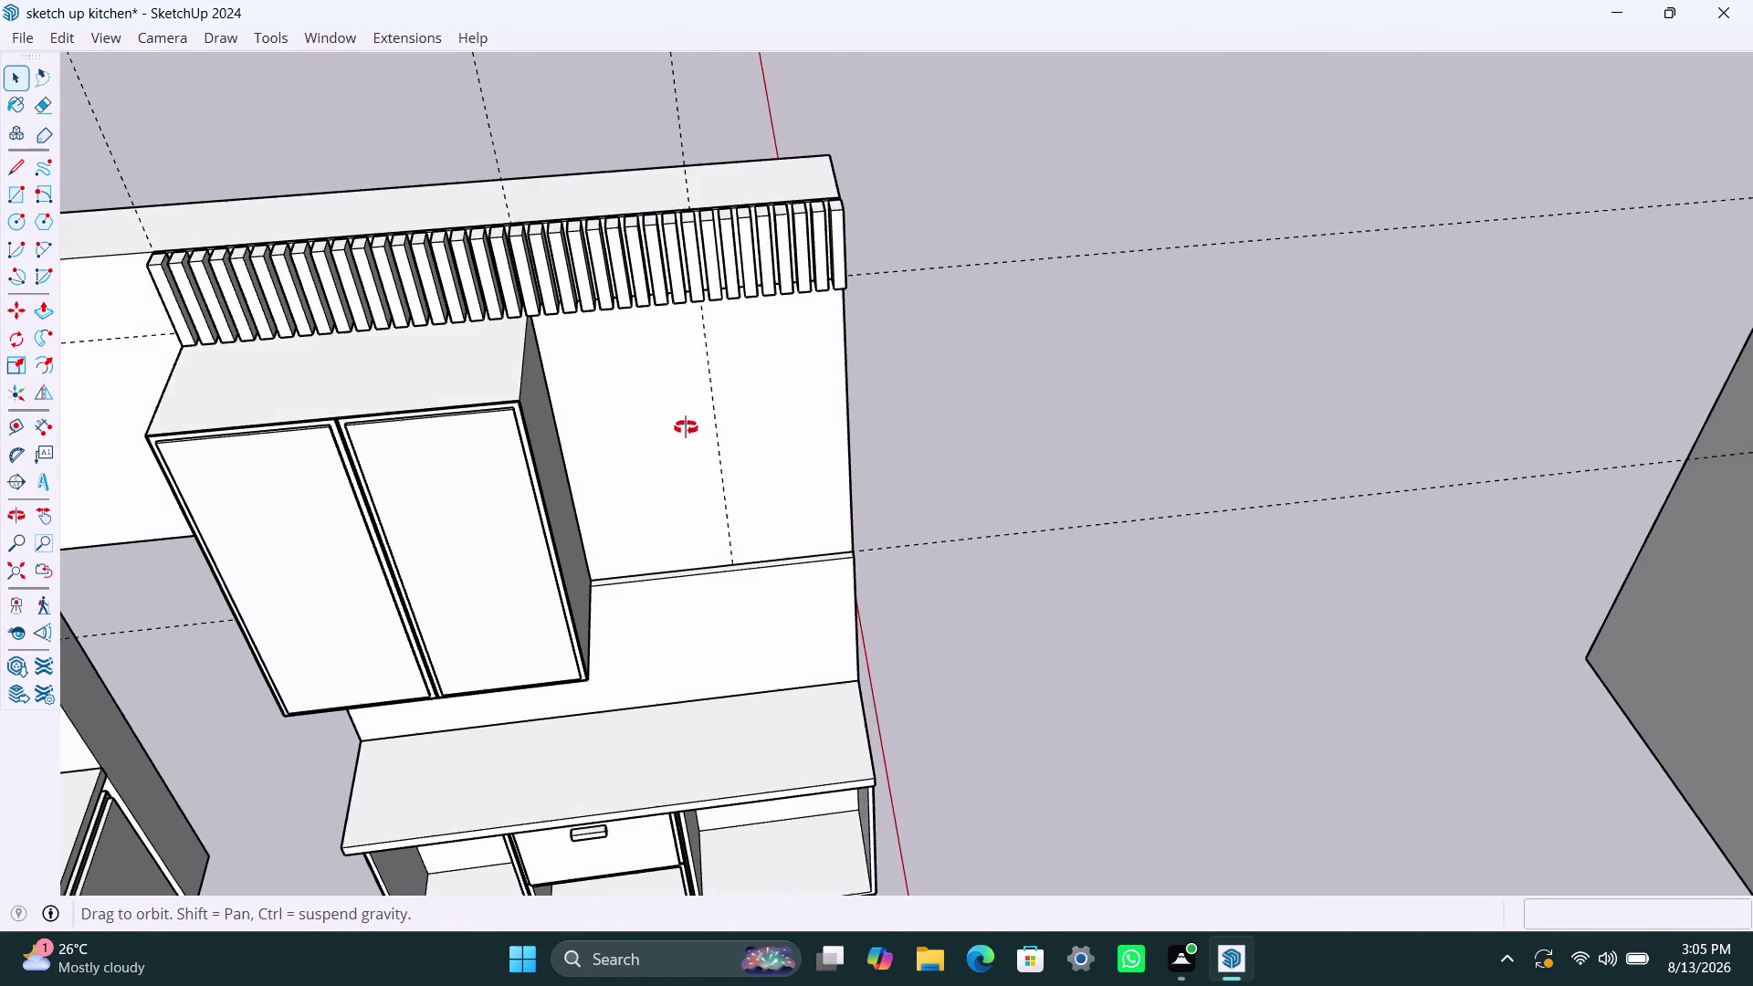
middle_drag(687, 442, 707, 66)
scroll(up, 3)
middle_drag(670, 467, 632, 479)
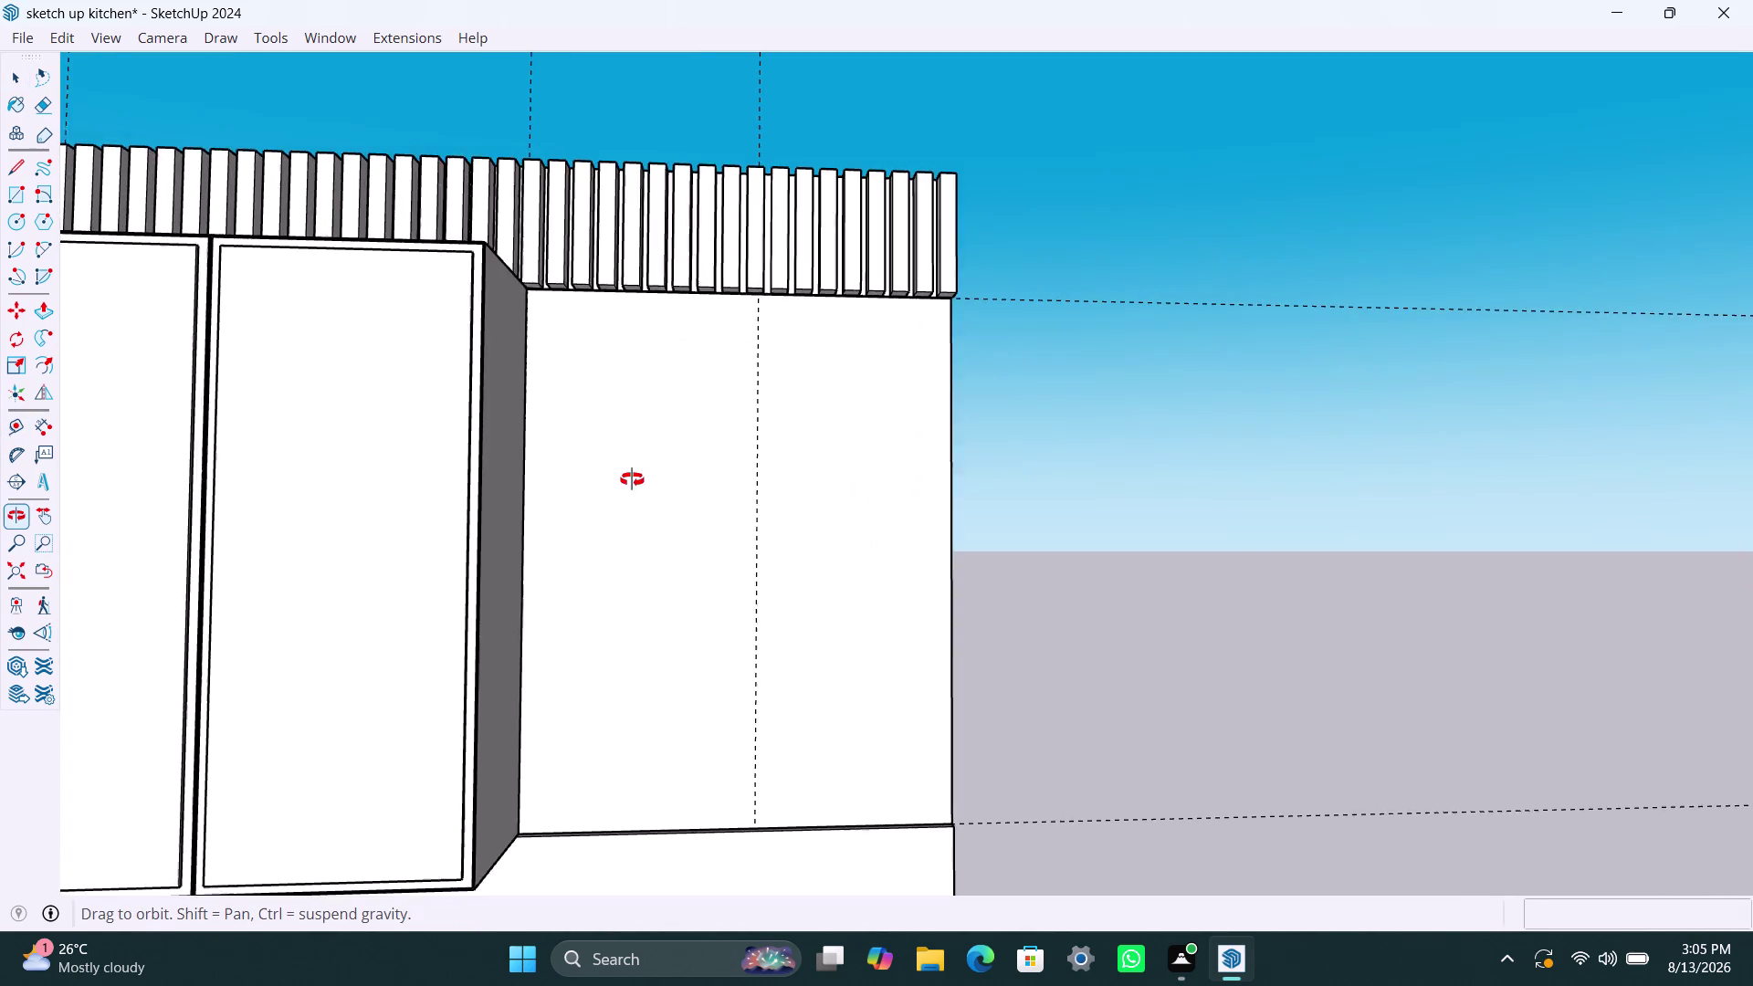
middle_drag(632, 479, 591, 480)
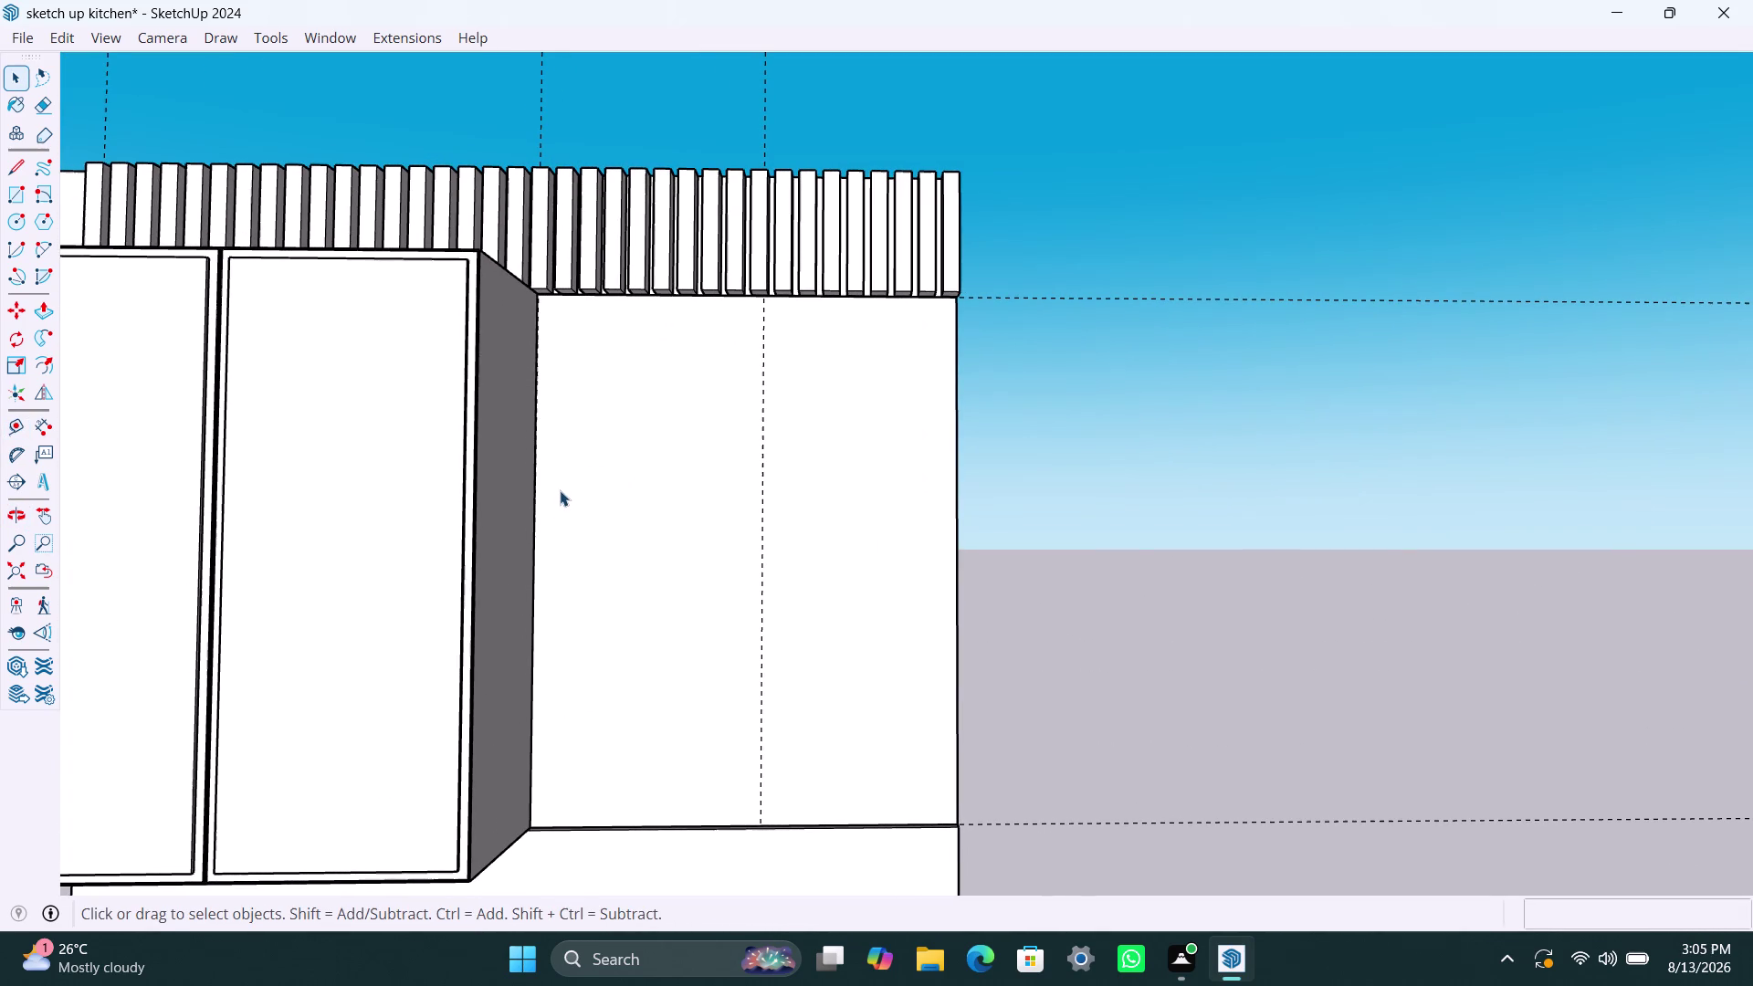
Draw a rectangle from the corner under the trim down to the guide intersection.
key(r)
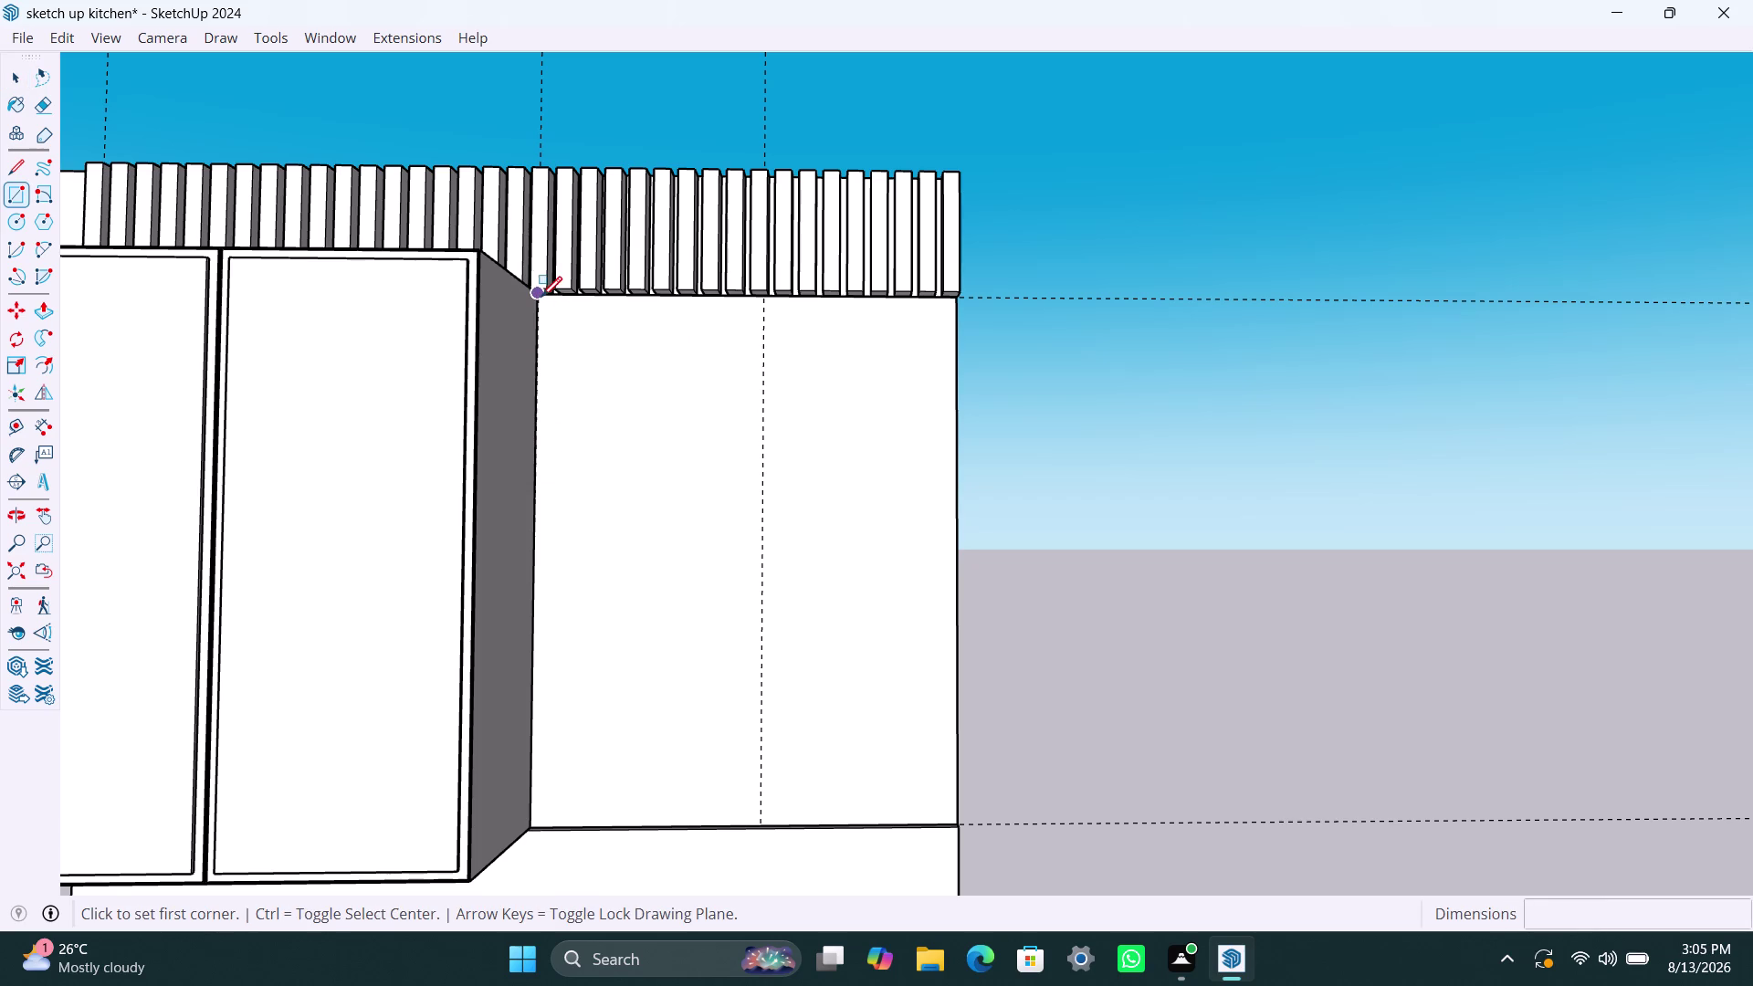
click(541, 297)
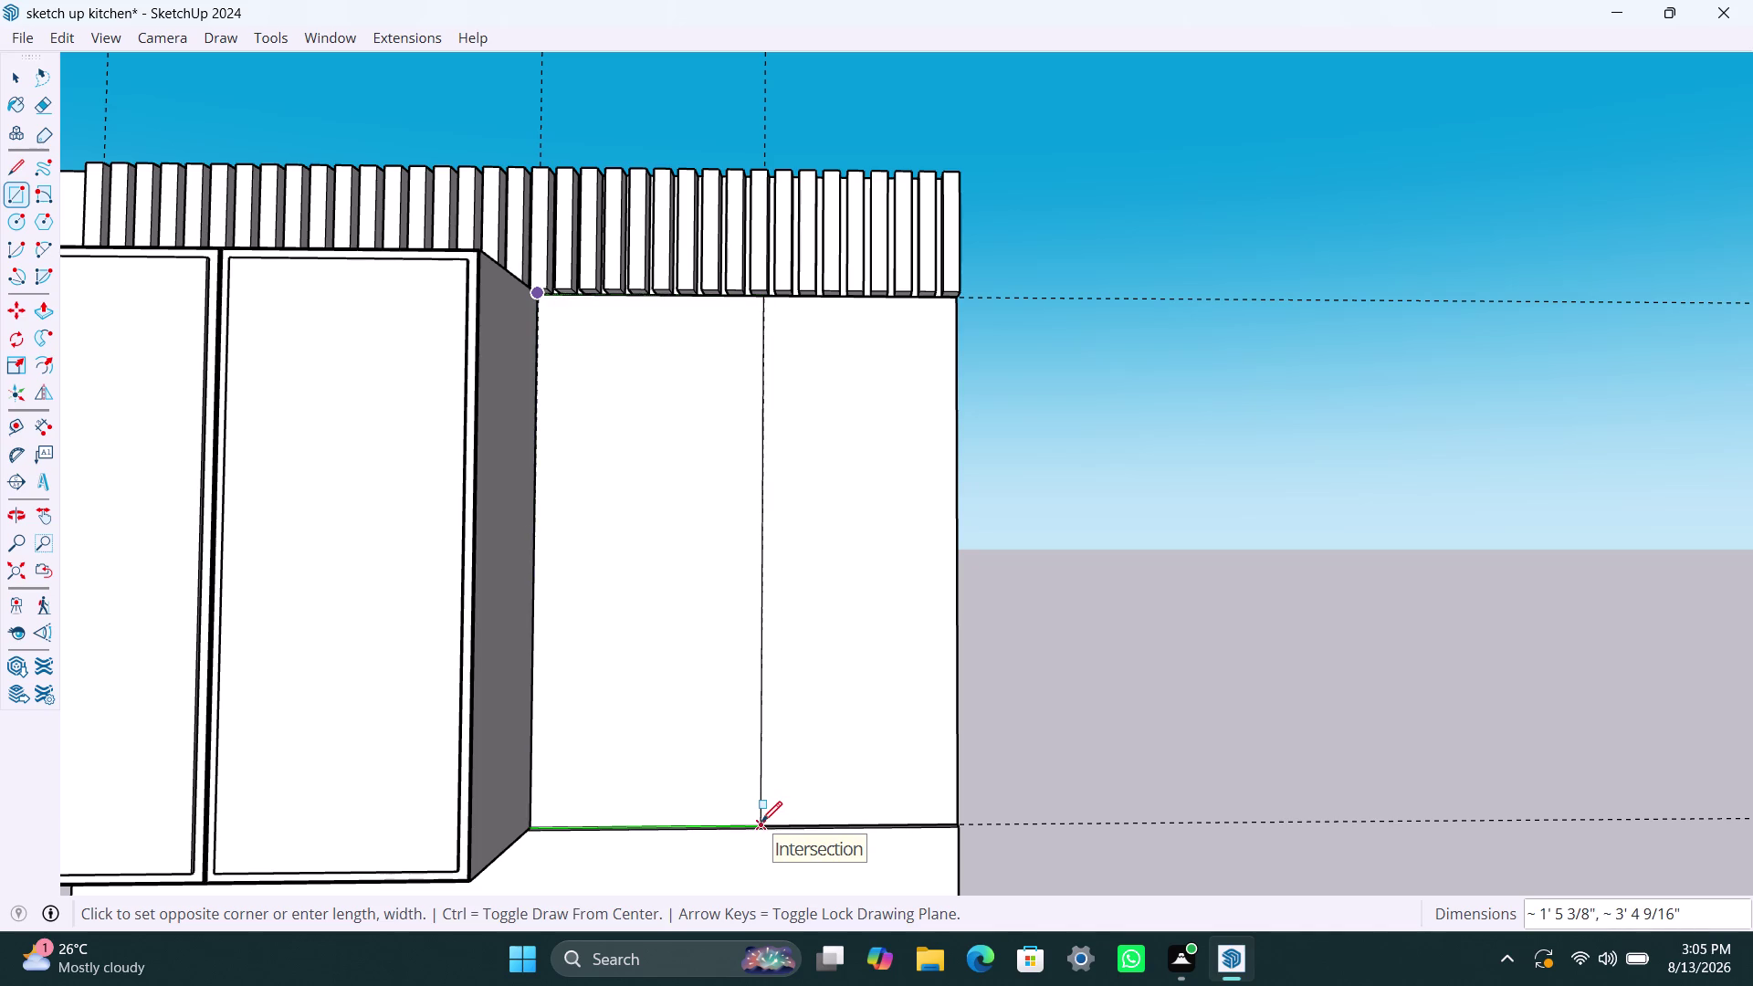
click(762, 822)
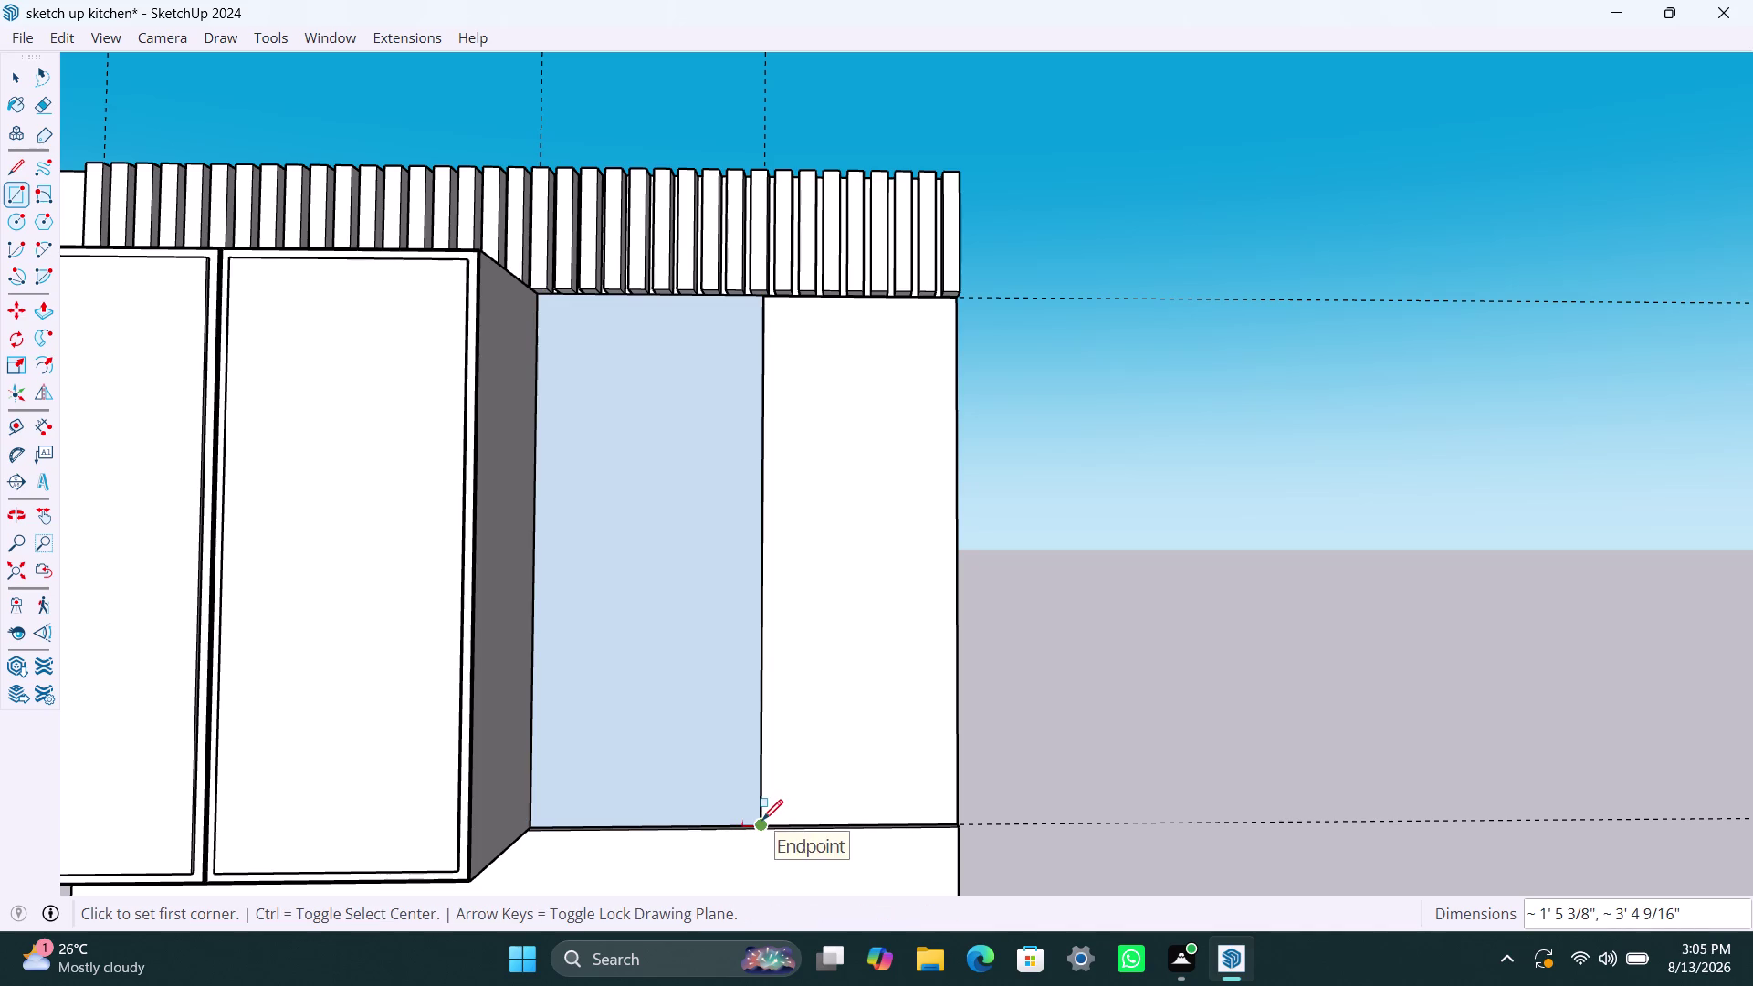
key(space)
Try selecting the new rectangle face on the wall by itself.
click(716, 759)
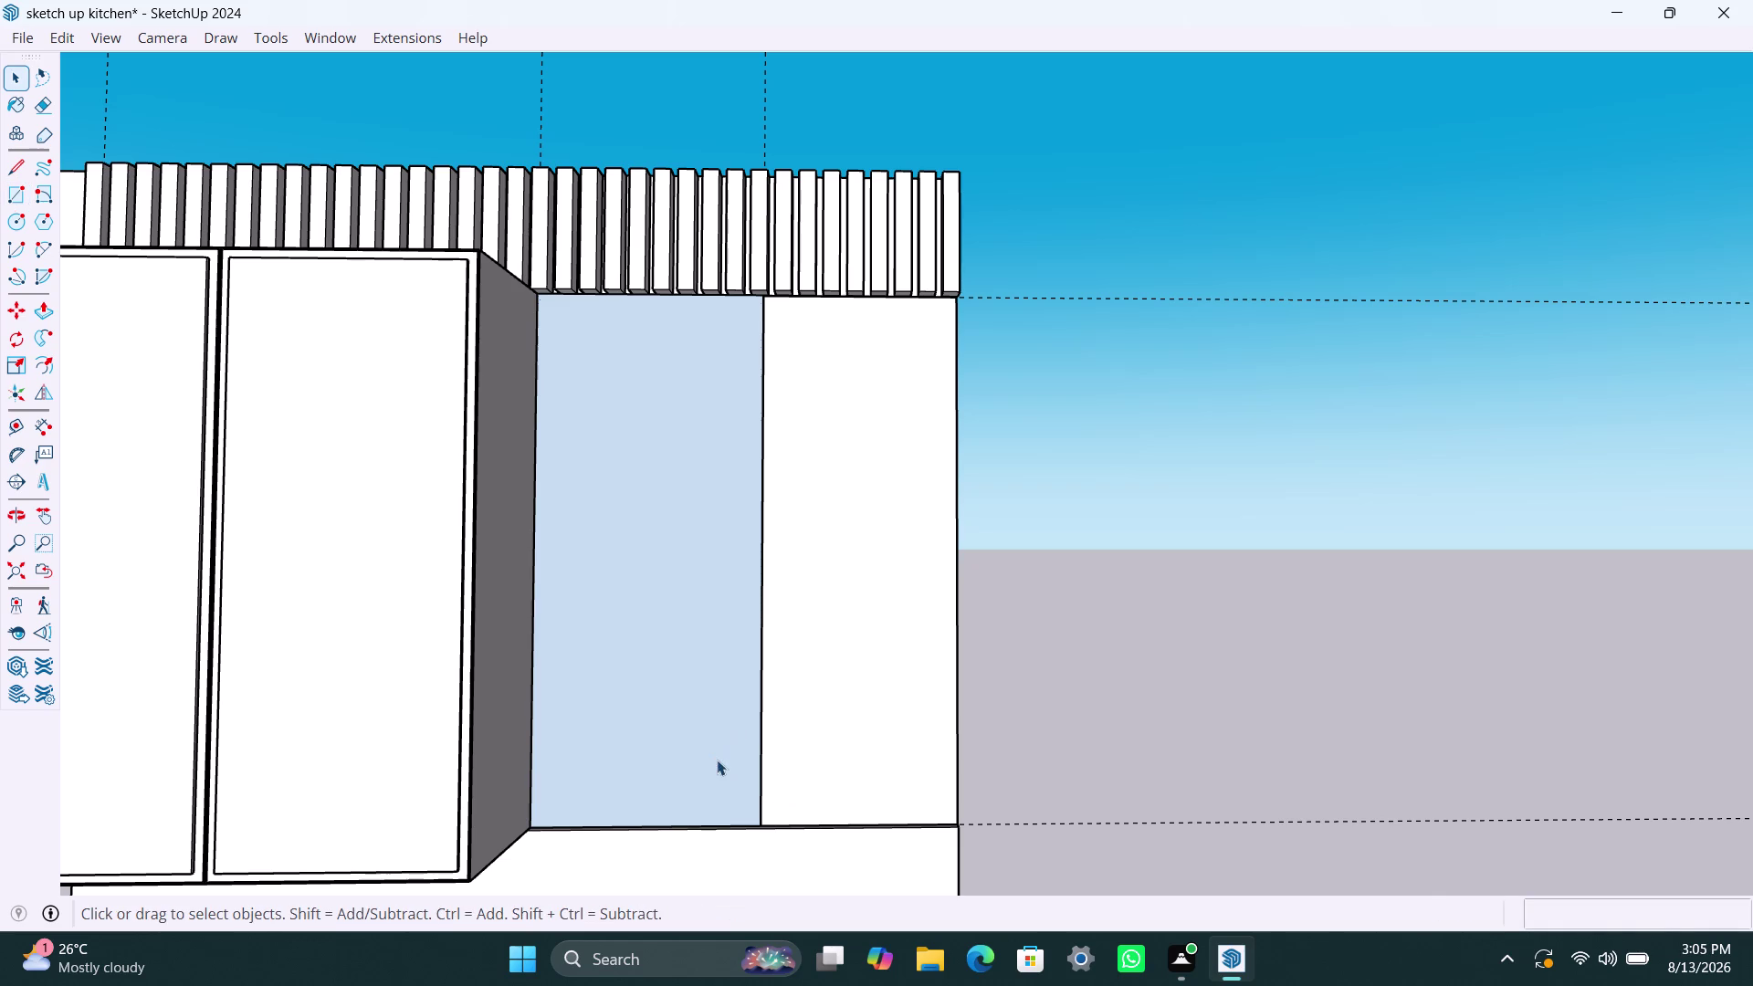
click(708, 747)
click(709, 747)
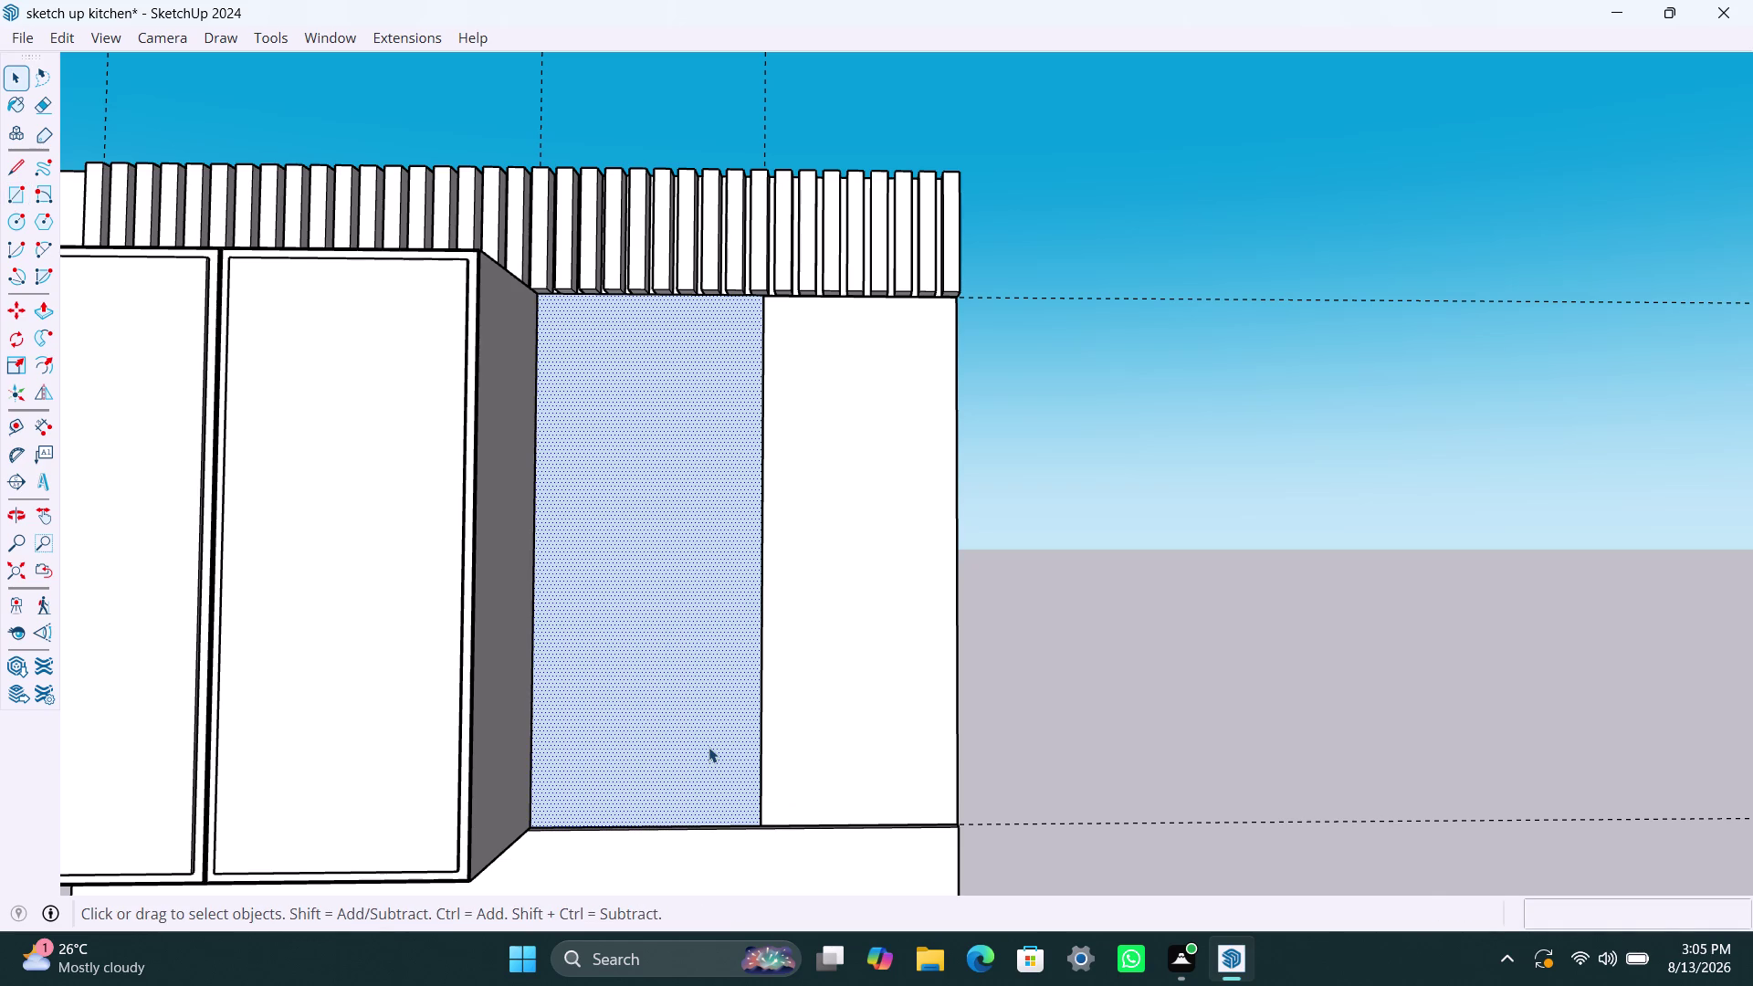
scroll(up, 3)
click(710, 714)
double_click(710, 712)
click(710, 712)
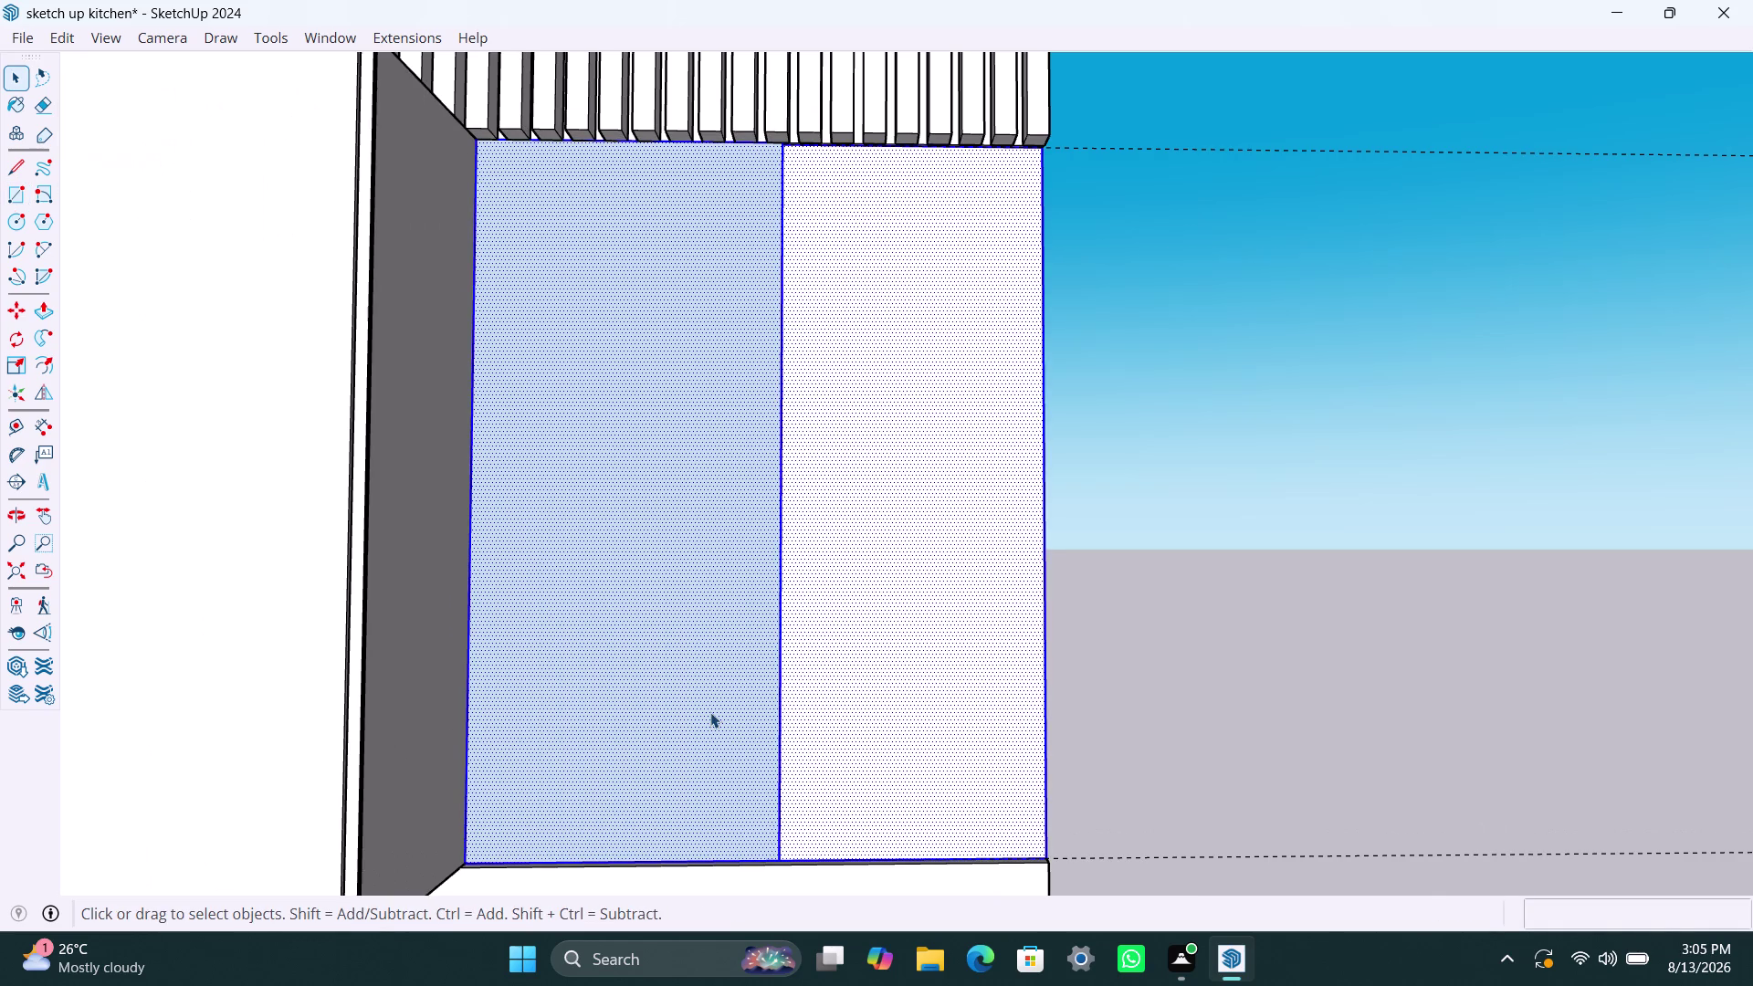
click(710, 712)
click(710, 711)
click(711, 711)
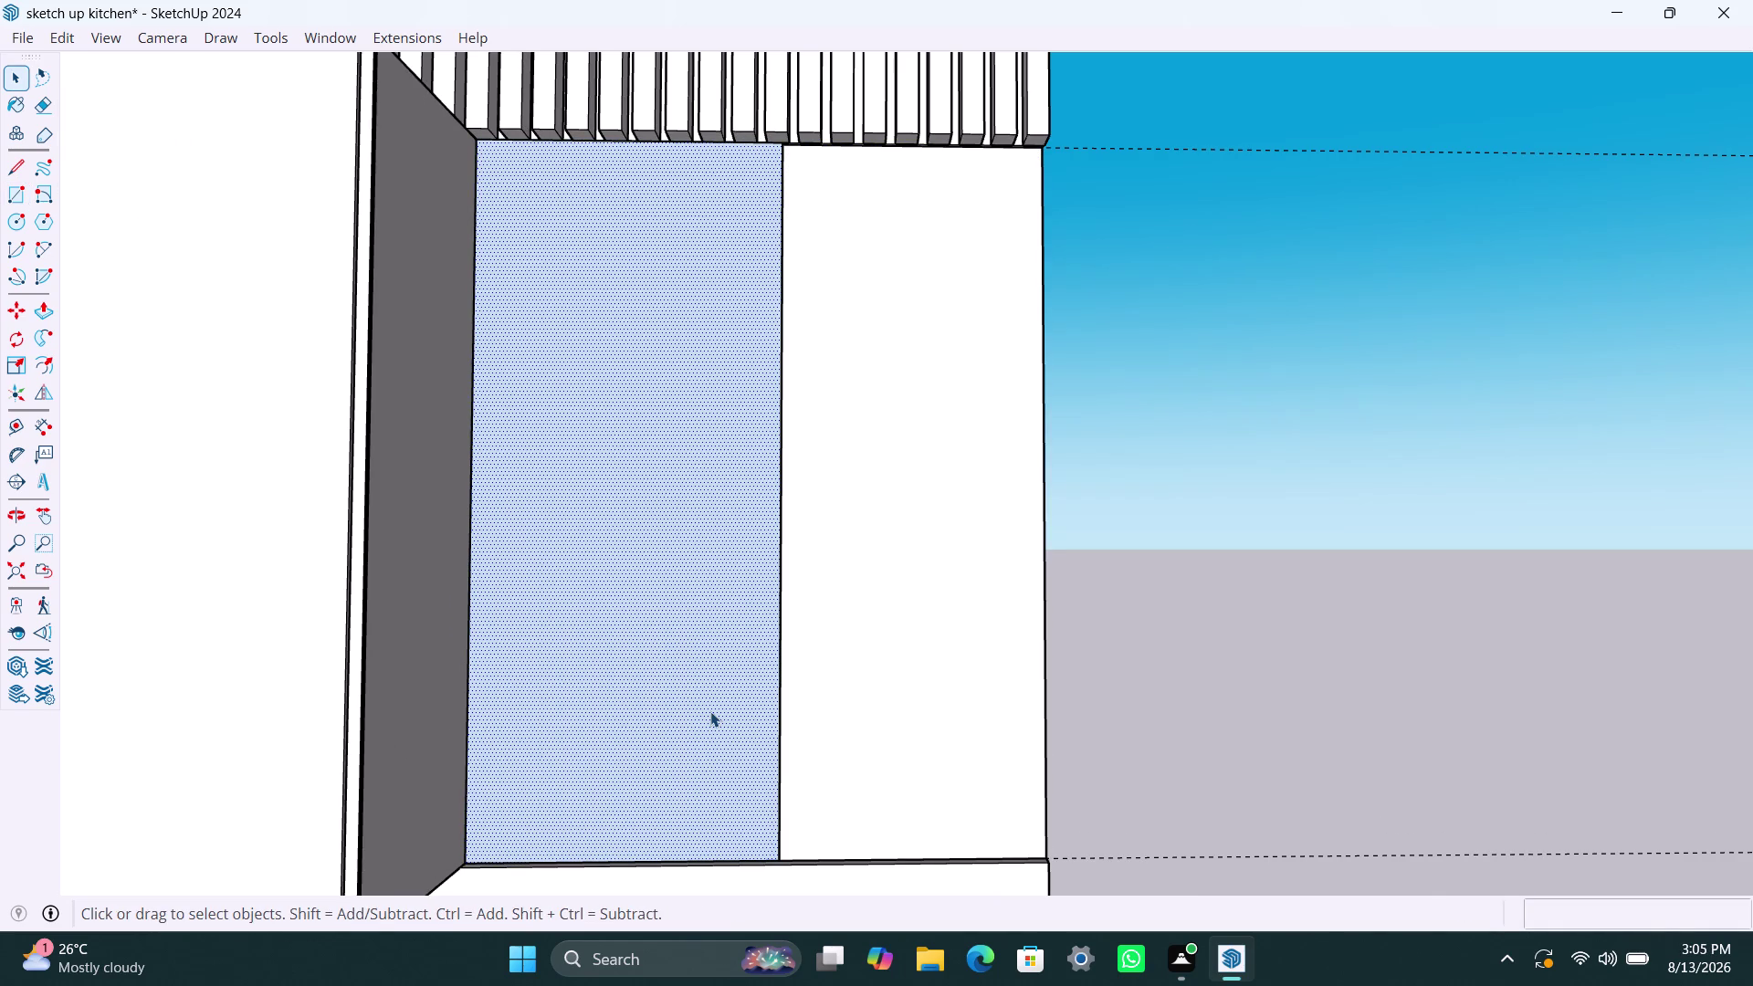
Select the new rectangle with its edges, opening and dismissing its context menu.
click(1252, 657)
double_click(759, 677)
right_click(756, 674)
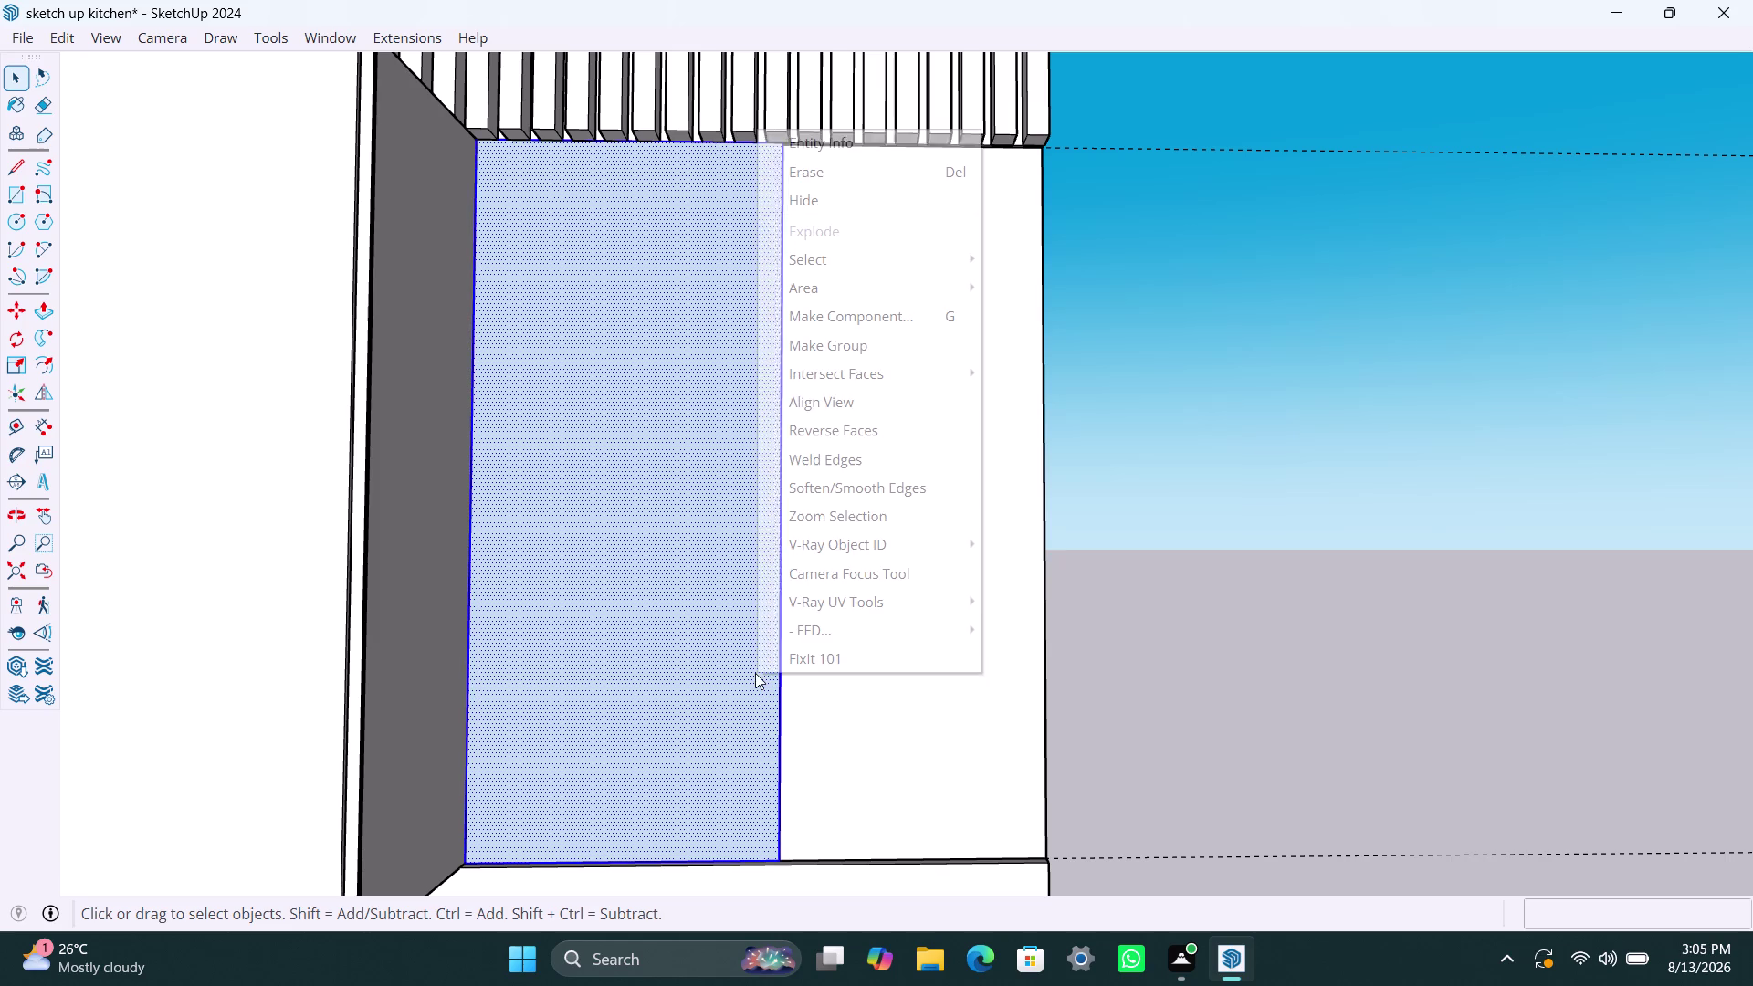
click(842, 357)
double_click(711, 537)
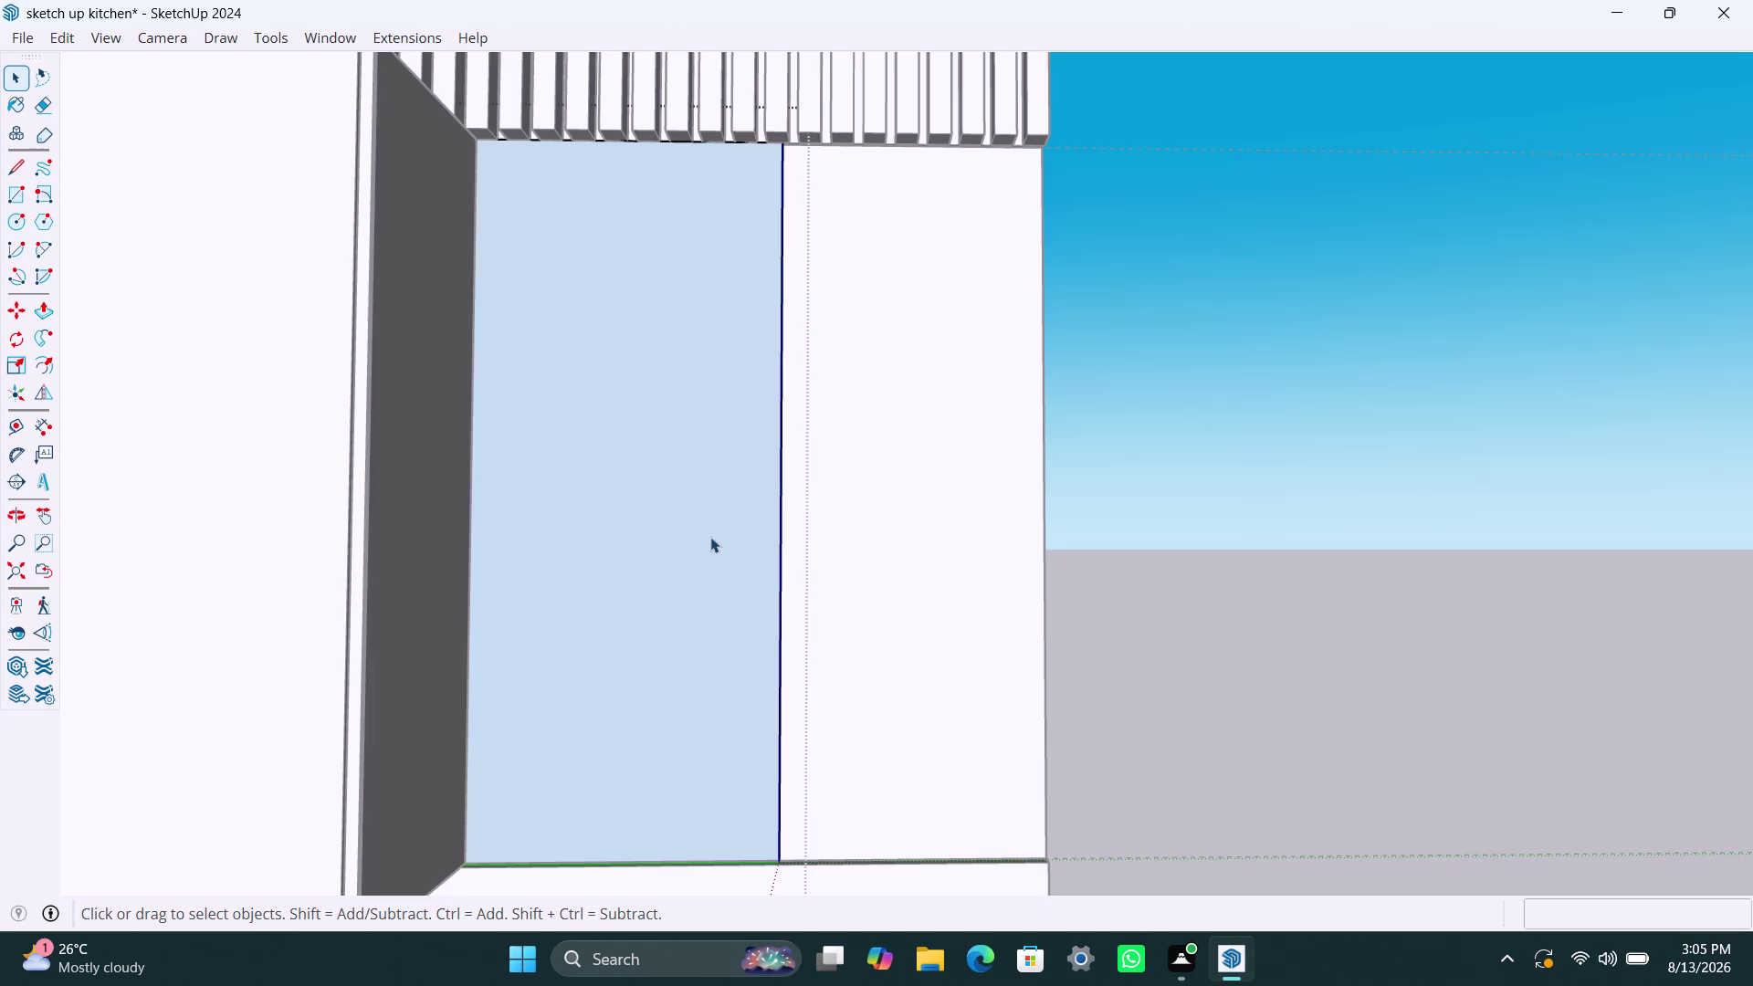
click(711, 537)
Push-pull the new rectangle out 400mm into a tall panel, then clear the selection.
key(p)
click(700, 547)
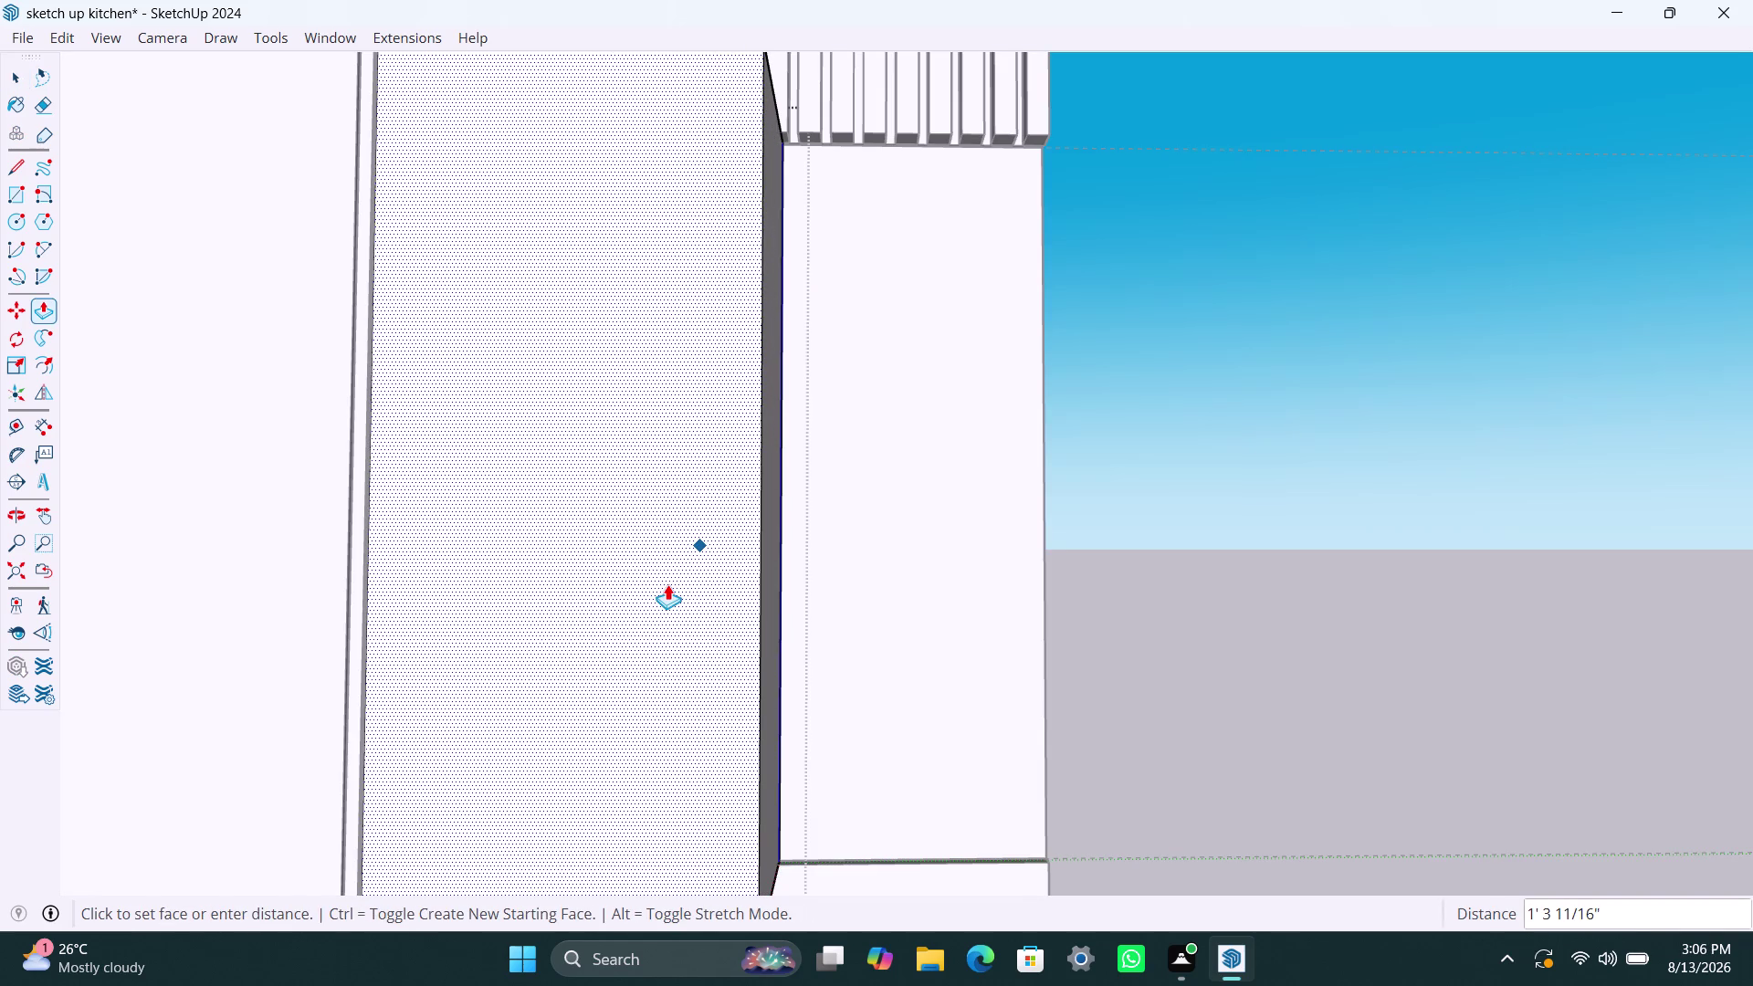
text(400mm)
key(Return)
key(space)
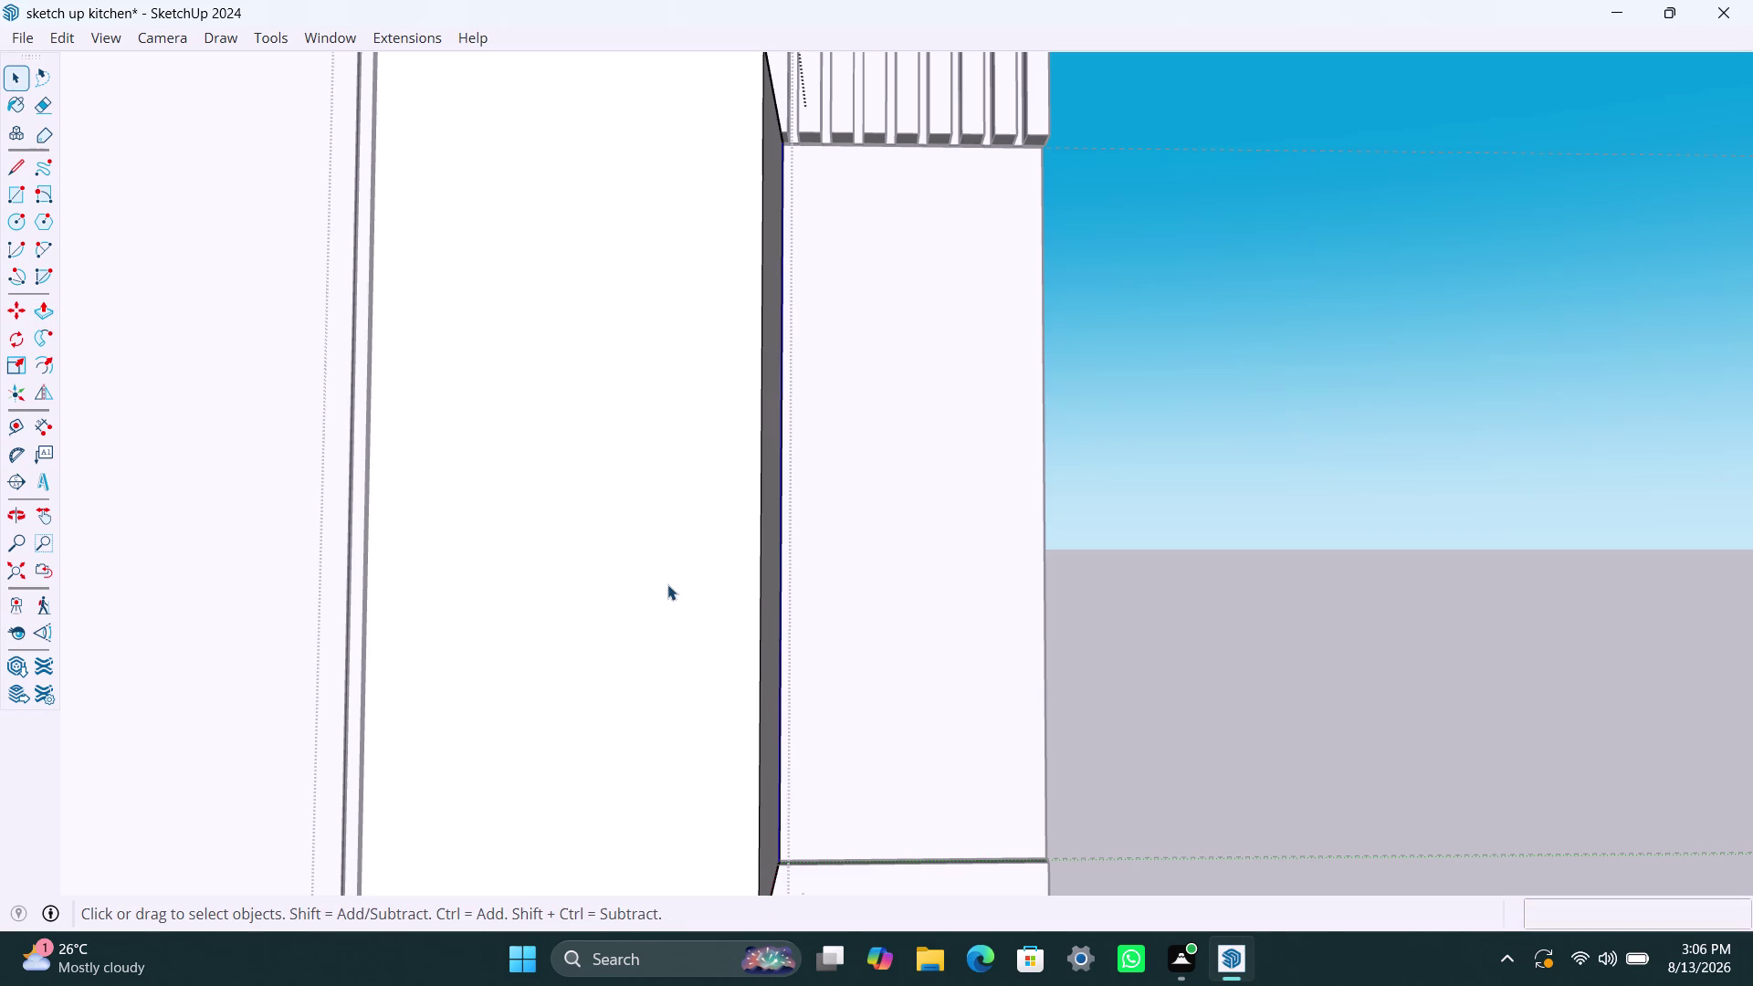
scroll(down, 3)
click(1220, 525)
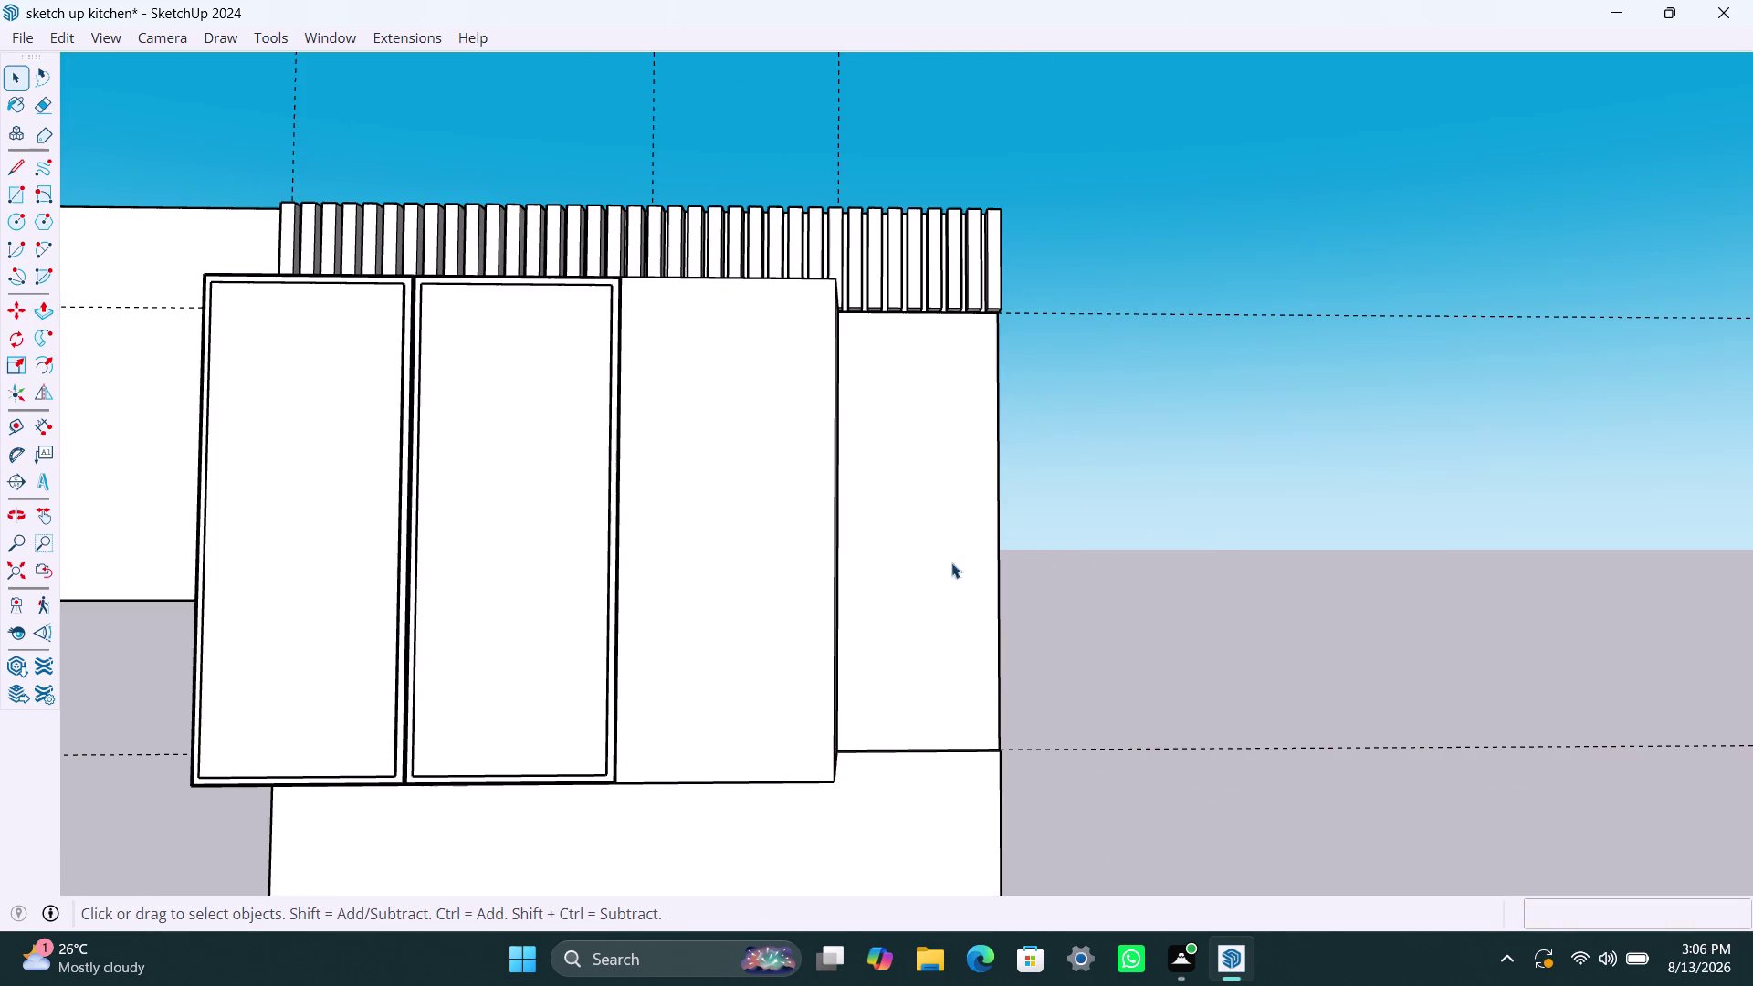